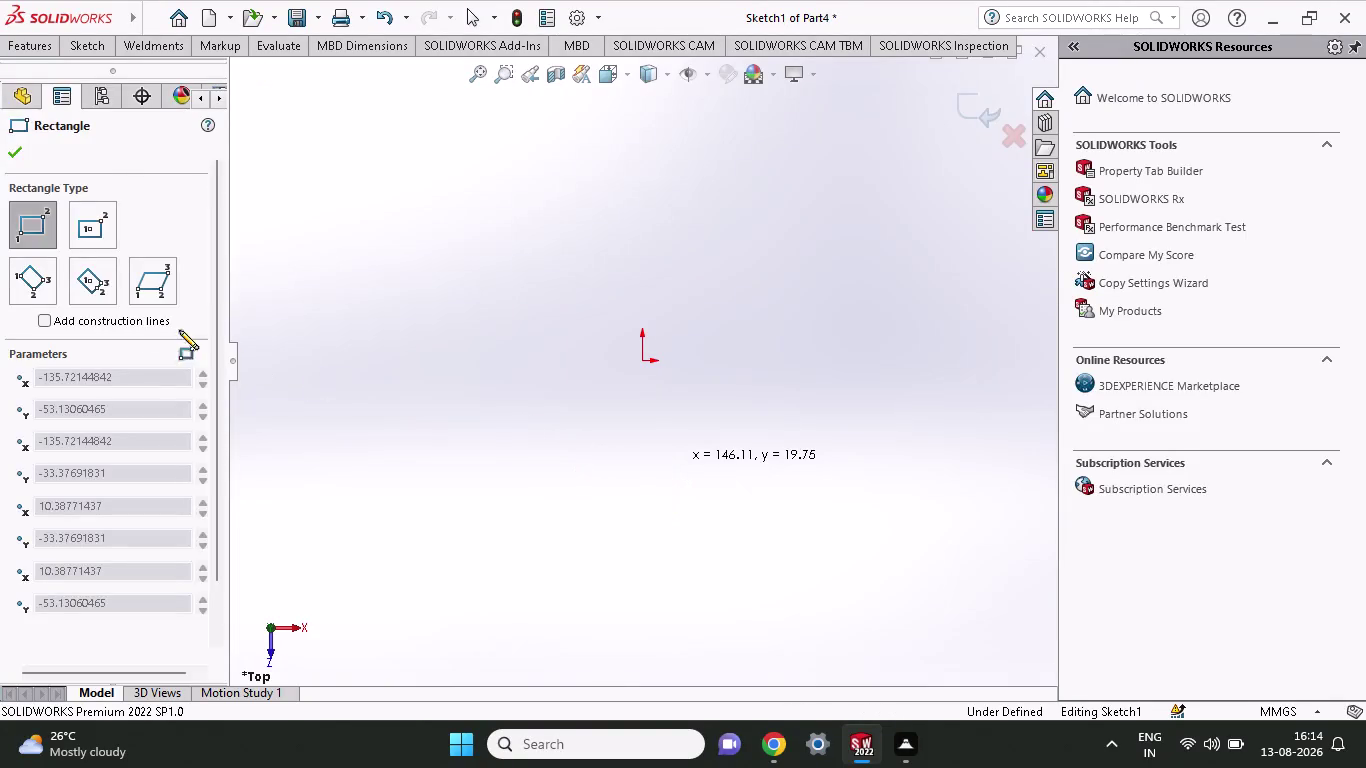
Draw a long, thin horizontal corner rectangle below the origin on the Top plane.
click(112, 46)
click(132, 99)
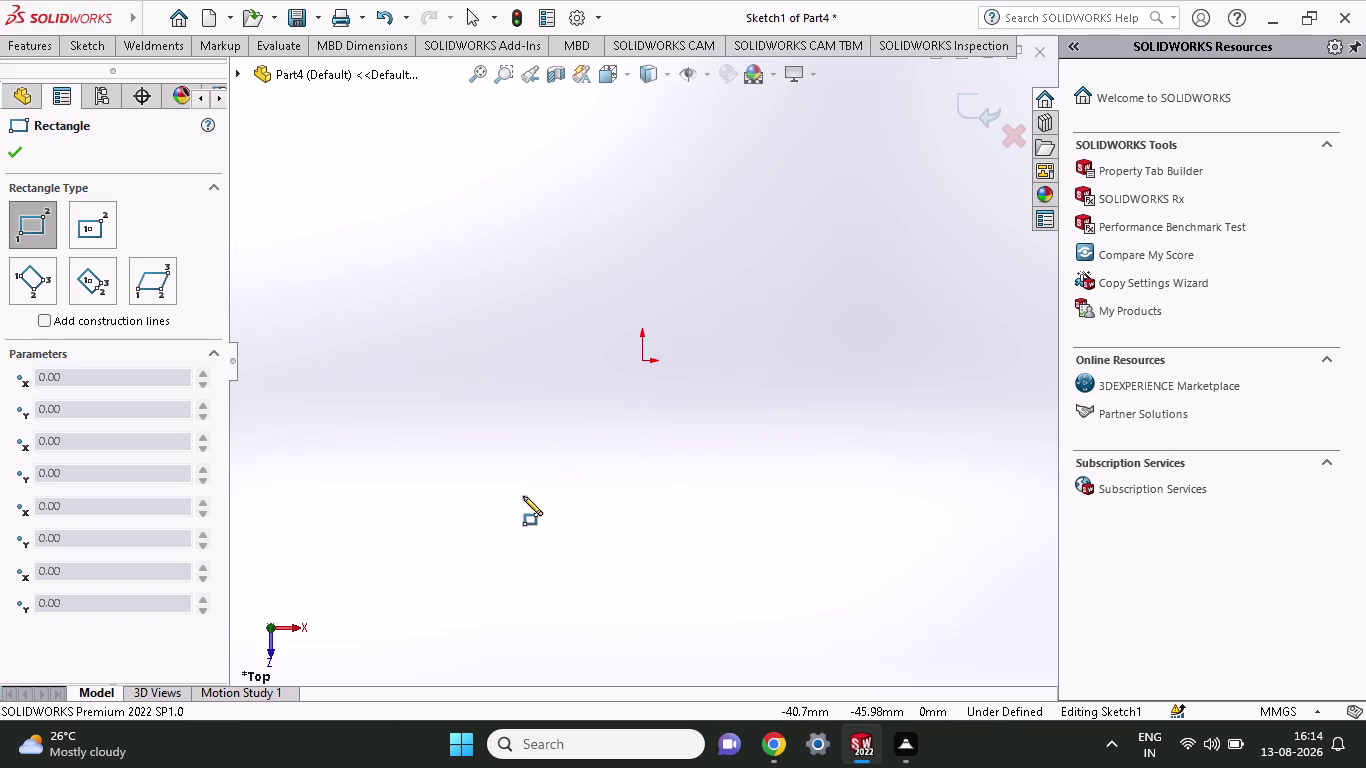
click(504, 473)
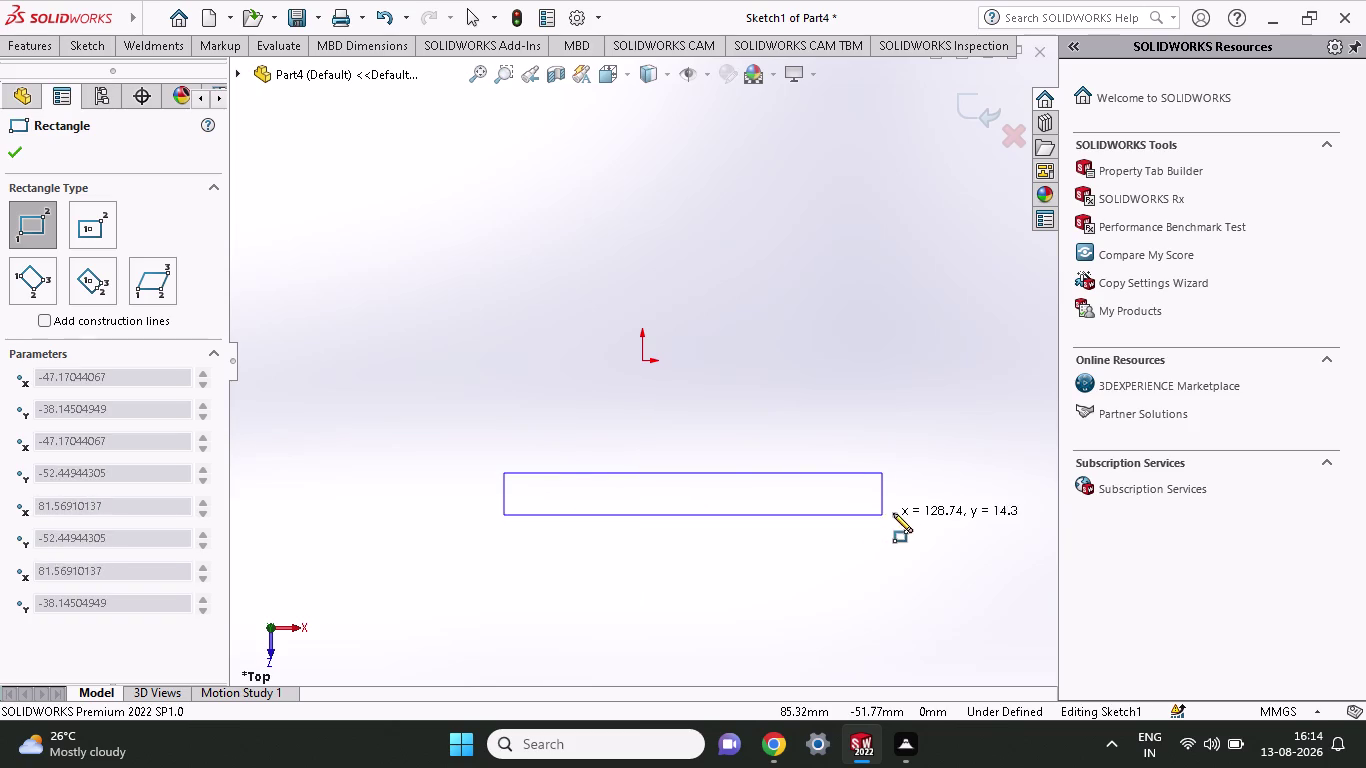
click(893, 513)
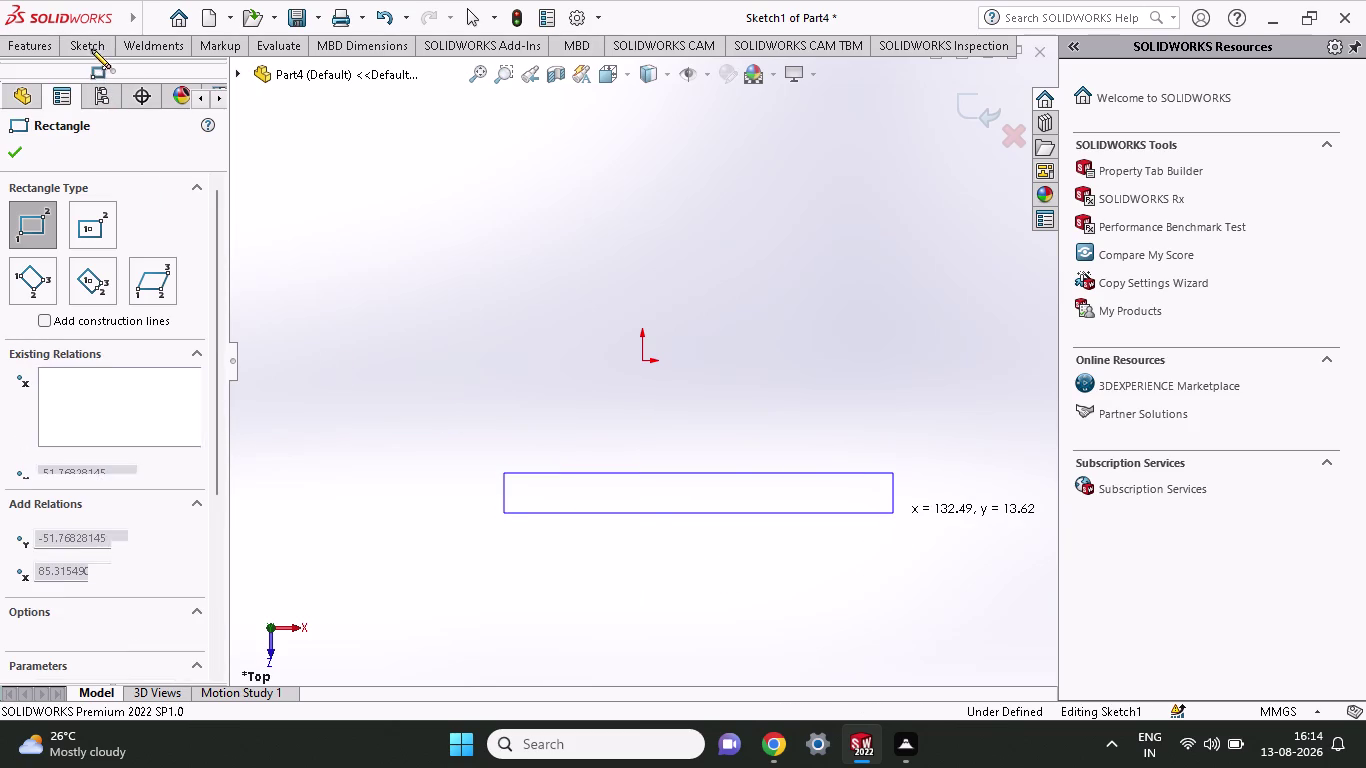
click(91, 49)
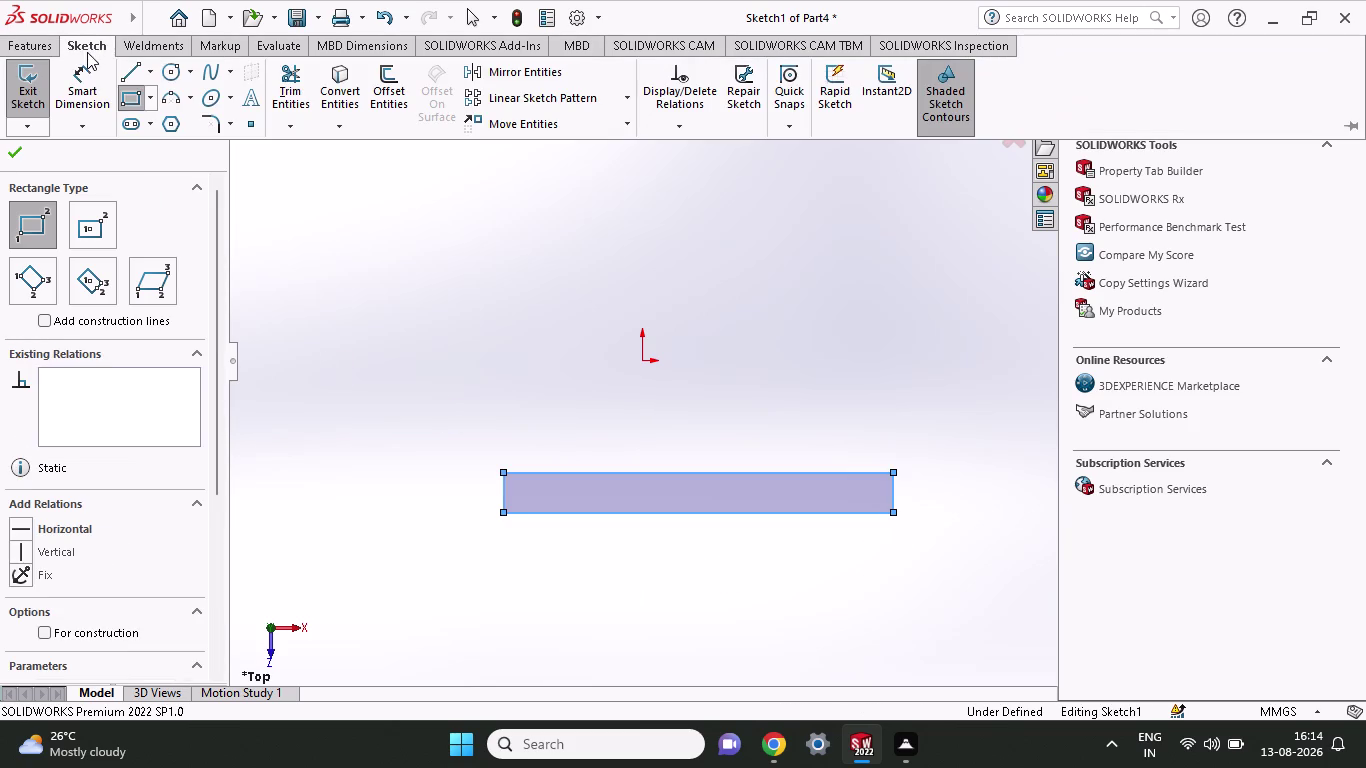
click(82, 96)
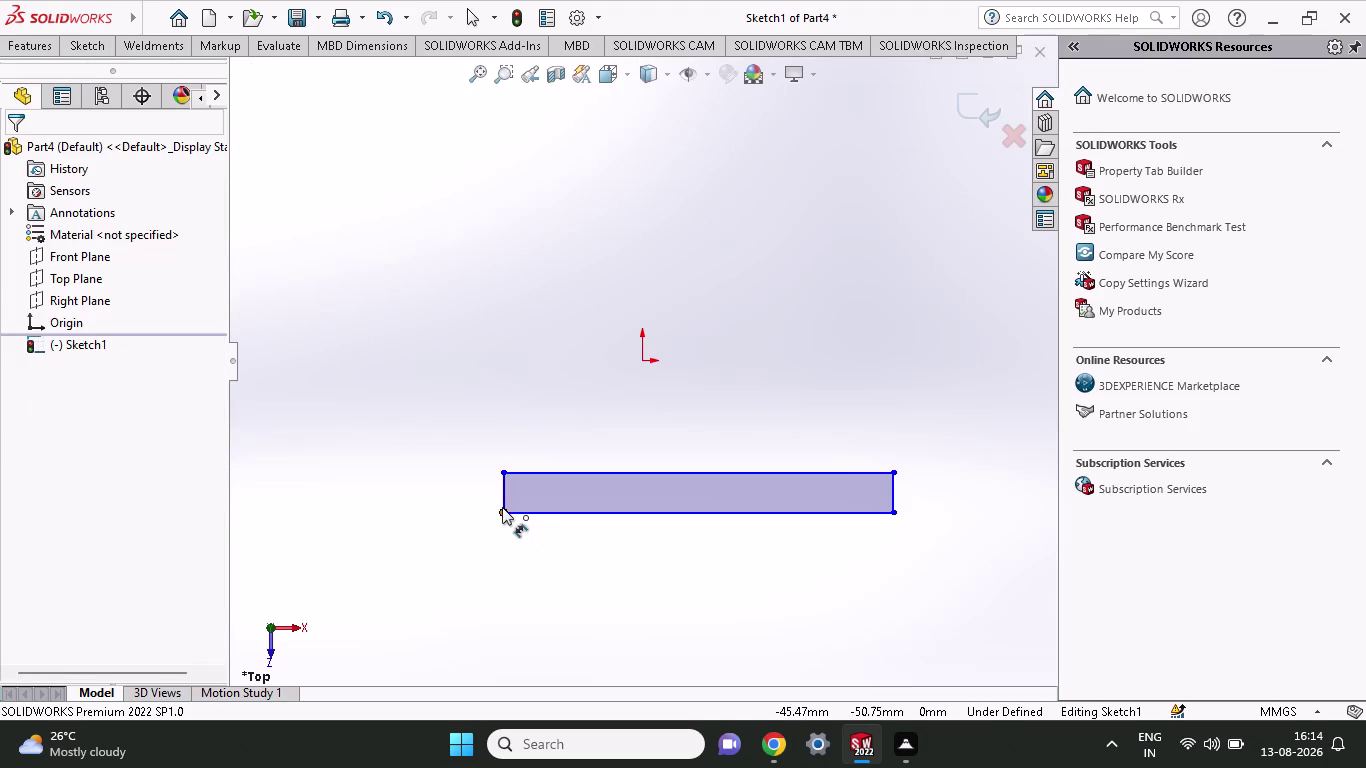
Dimension the lower bar's bottom edge to 178 mm, placed below the bar.
click(504, 513)
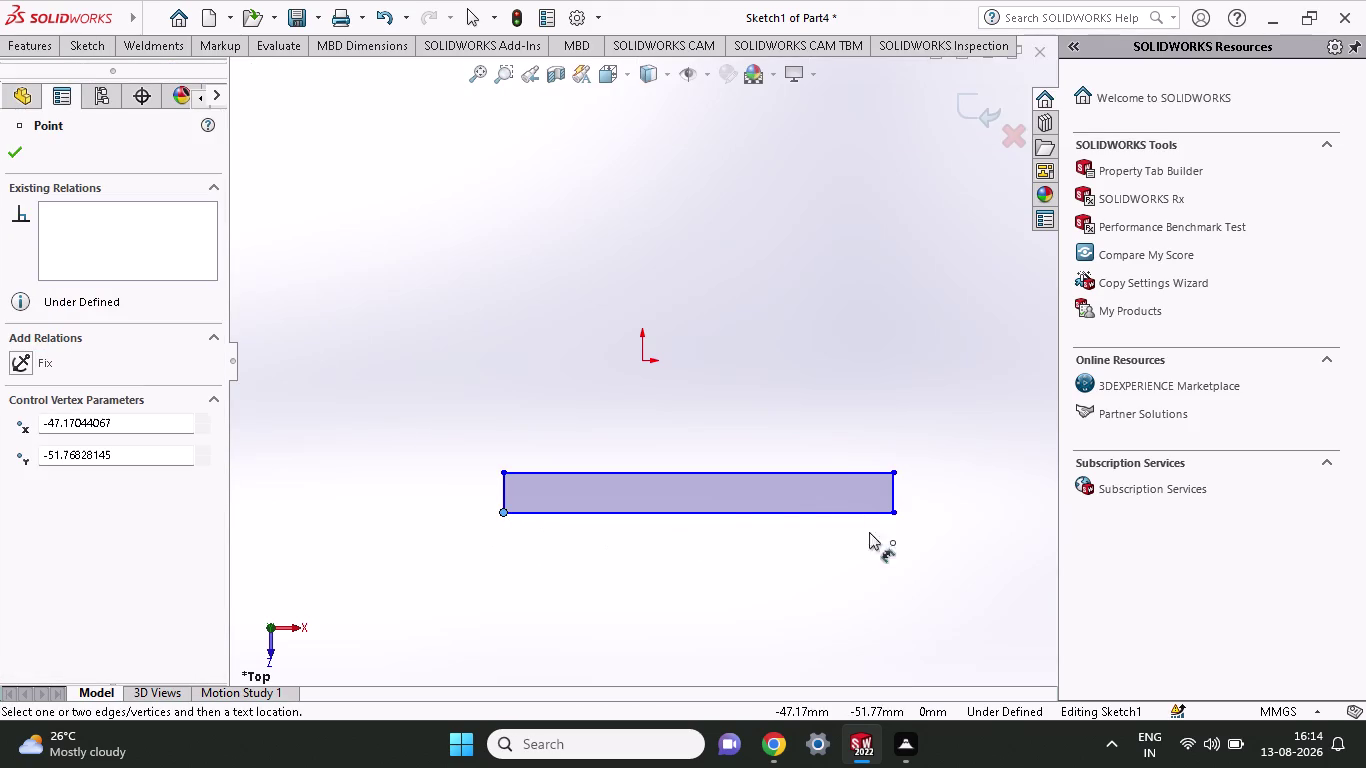
click(892, 515)
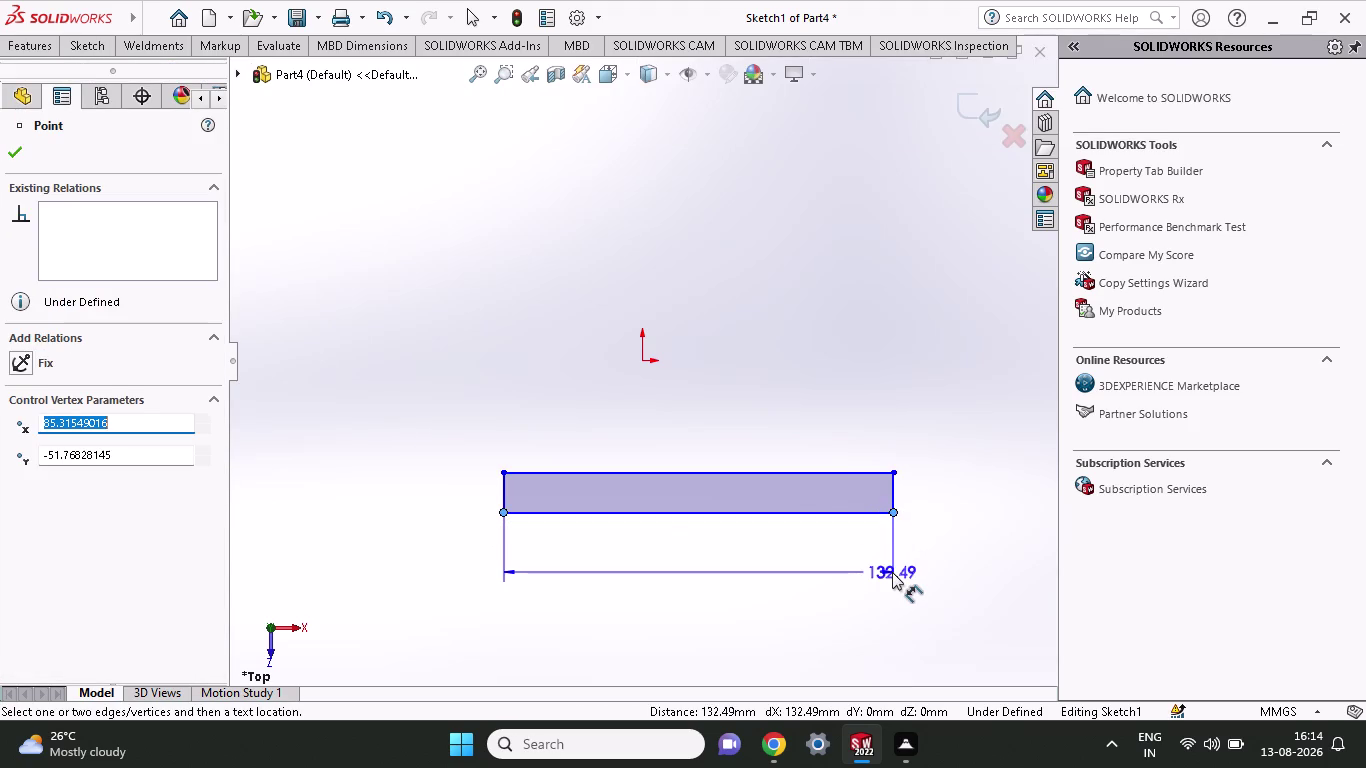
click(898, 623)
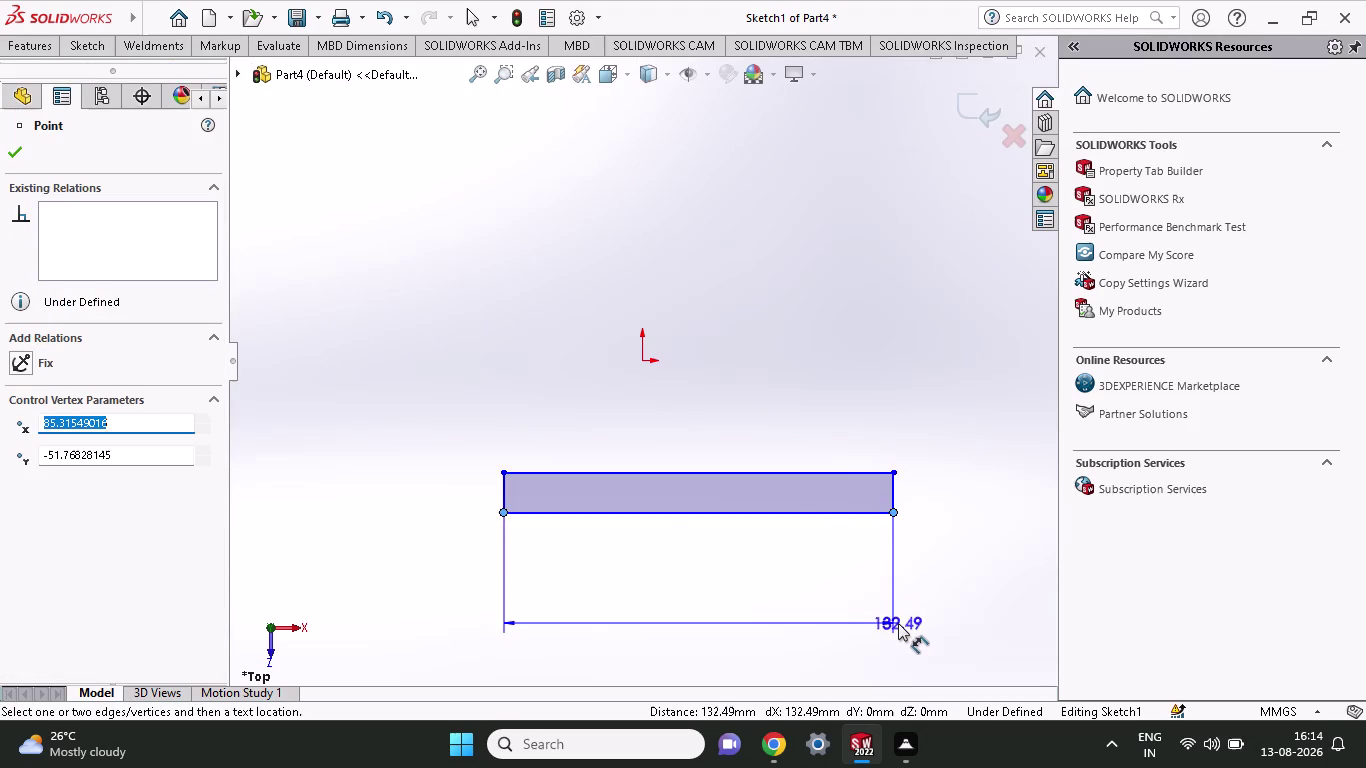
text(17)
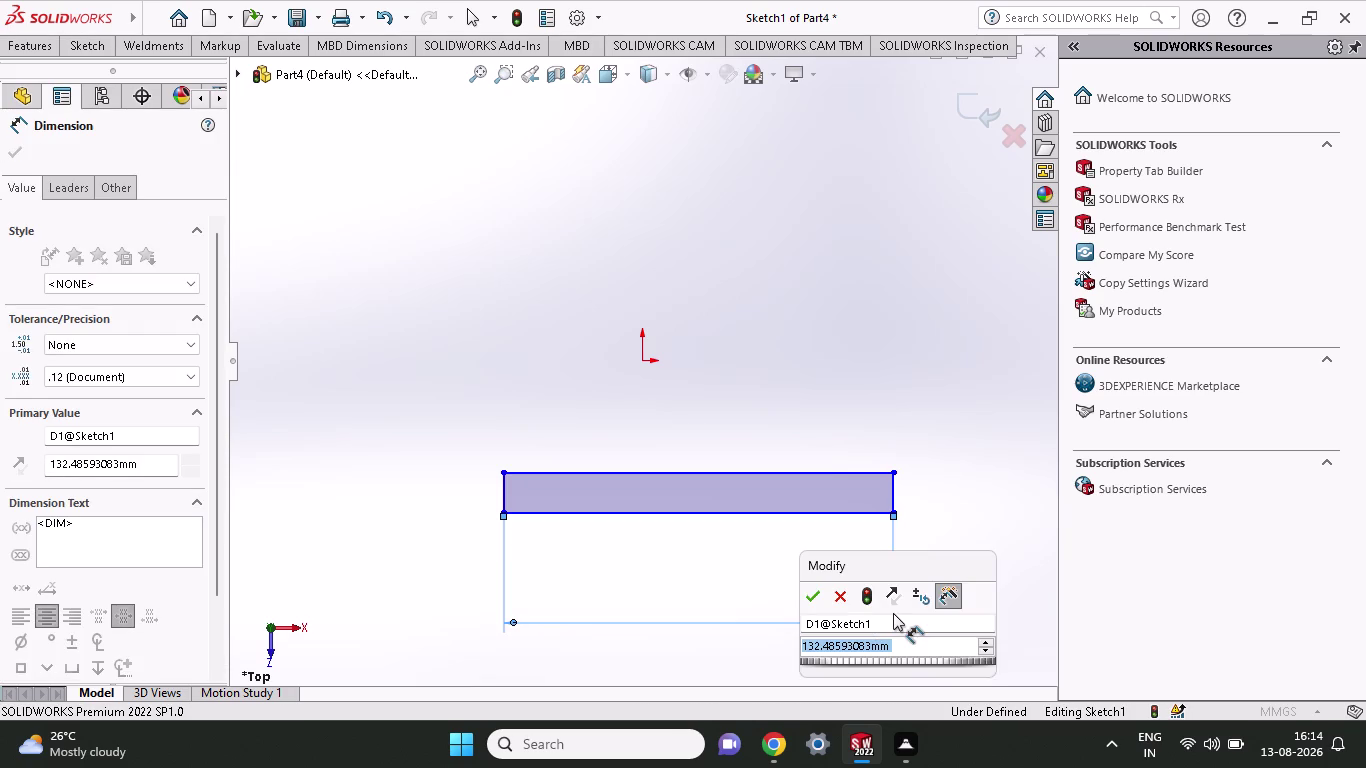
key(8)
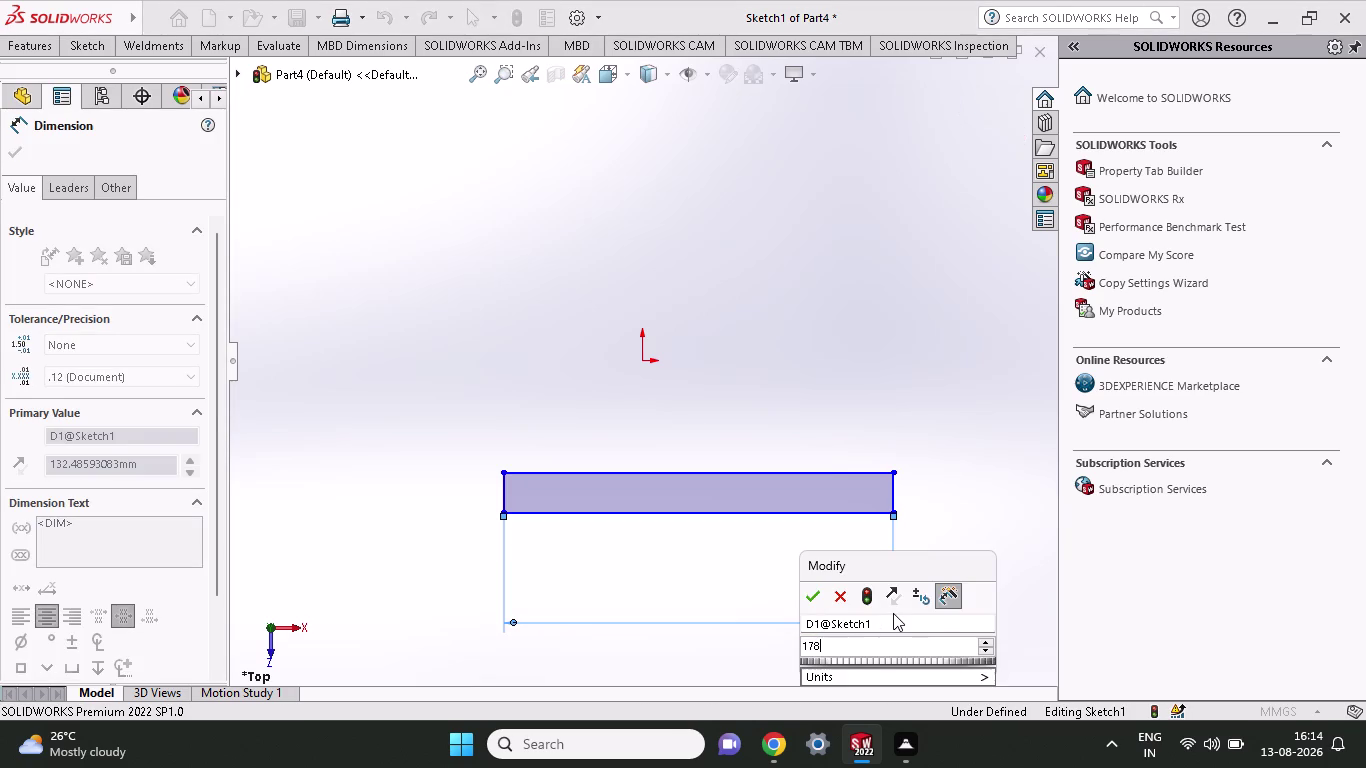
key(Return)
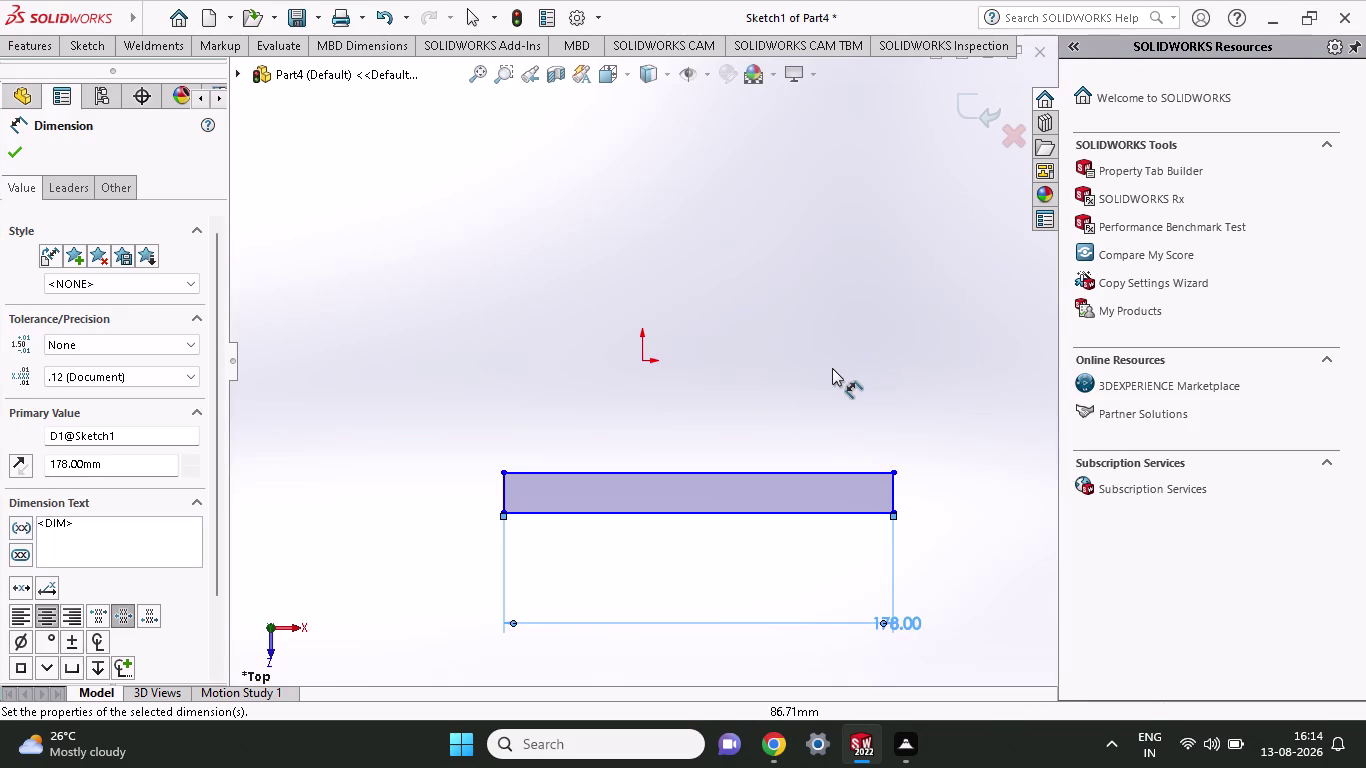
click(498, 512)
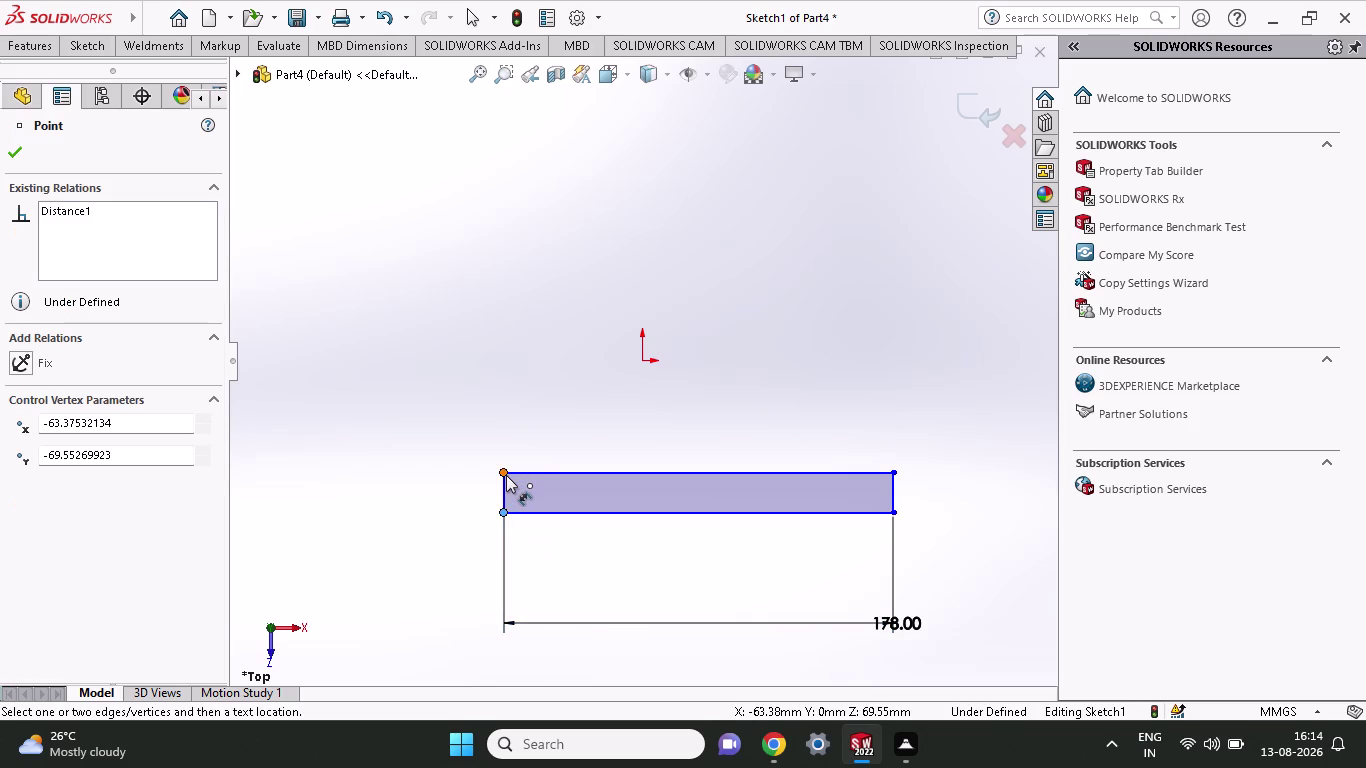
Dimension the lower bar's left edge to 16 mm thick.
click(506, 475)
click(258, 515)
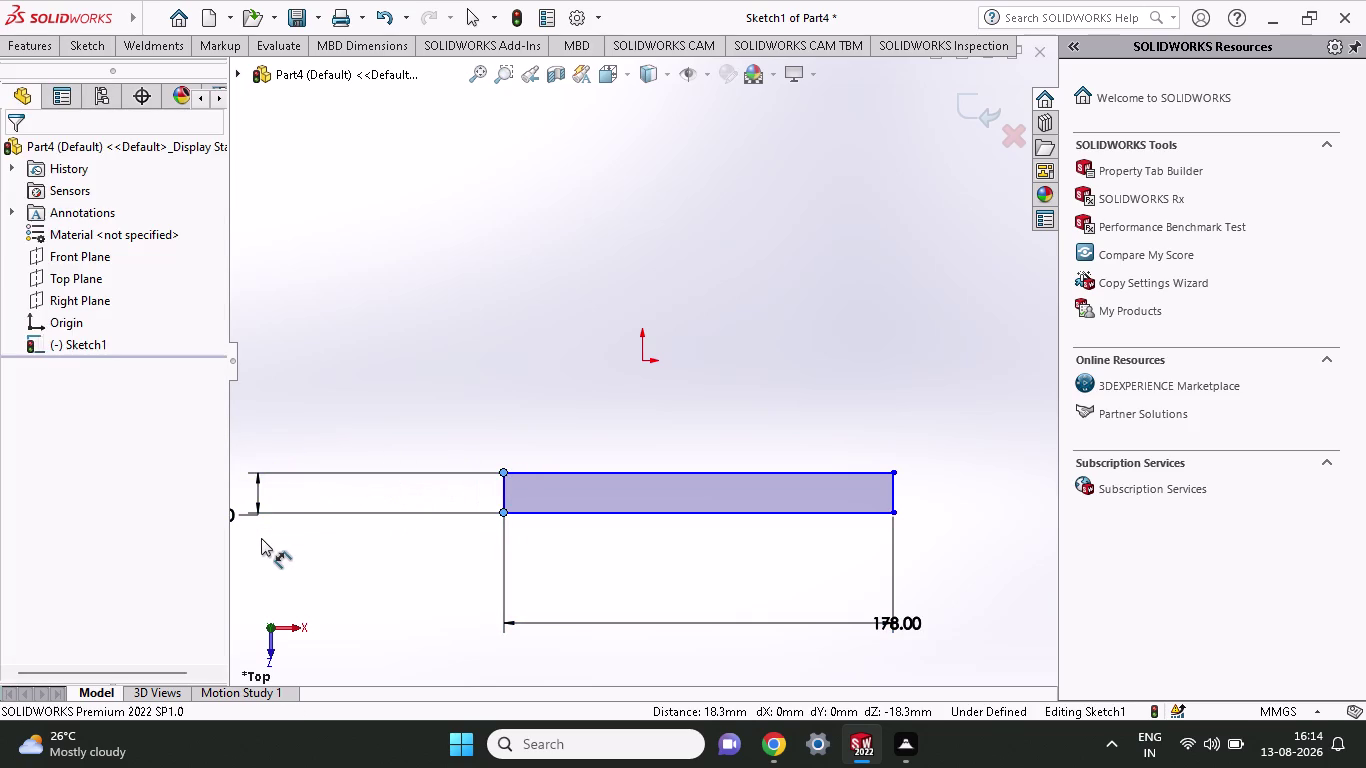
text(16)
key(Return)
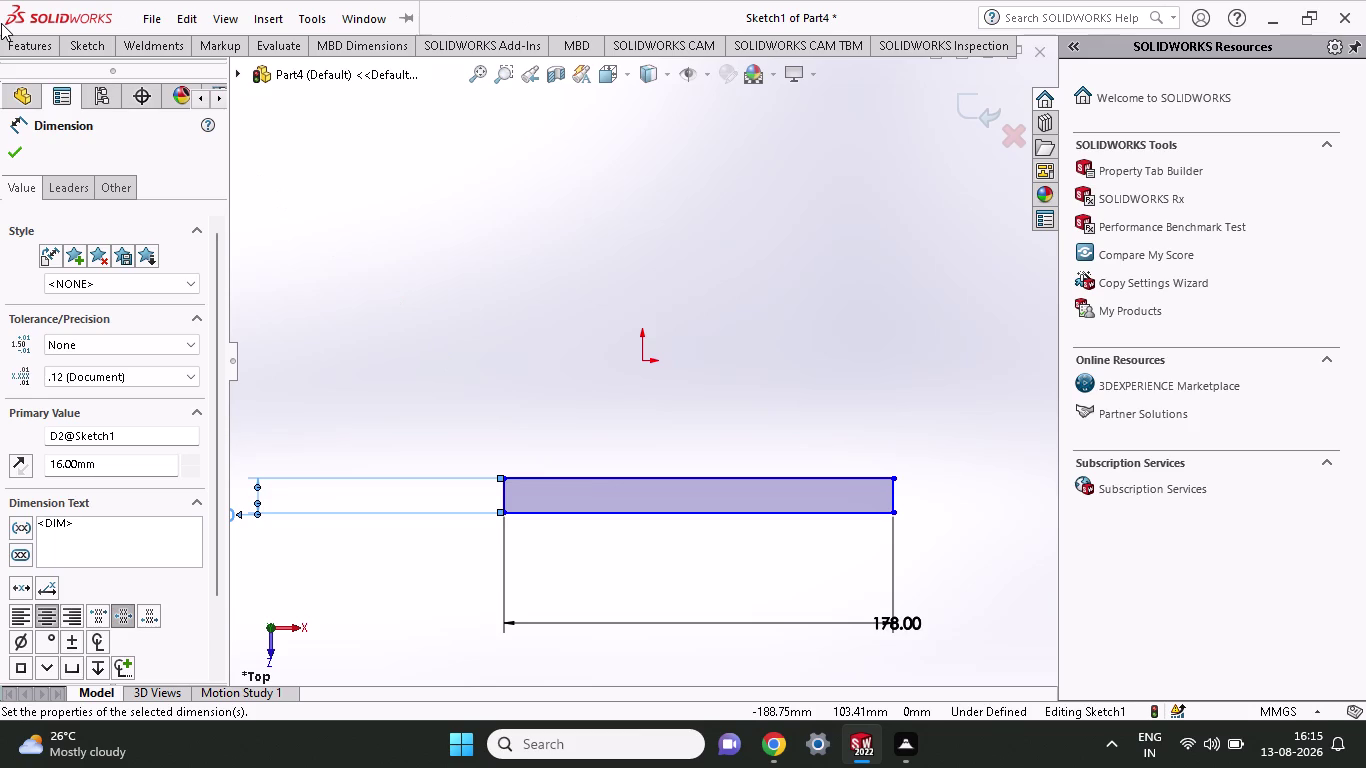
click(82, 38)
click(128, 107)
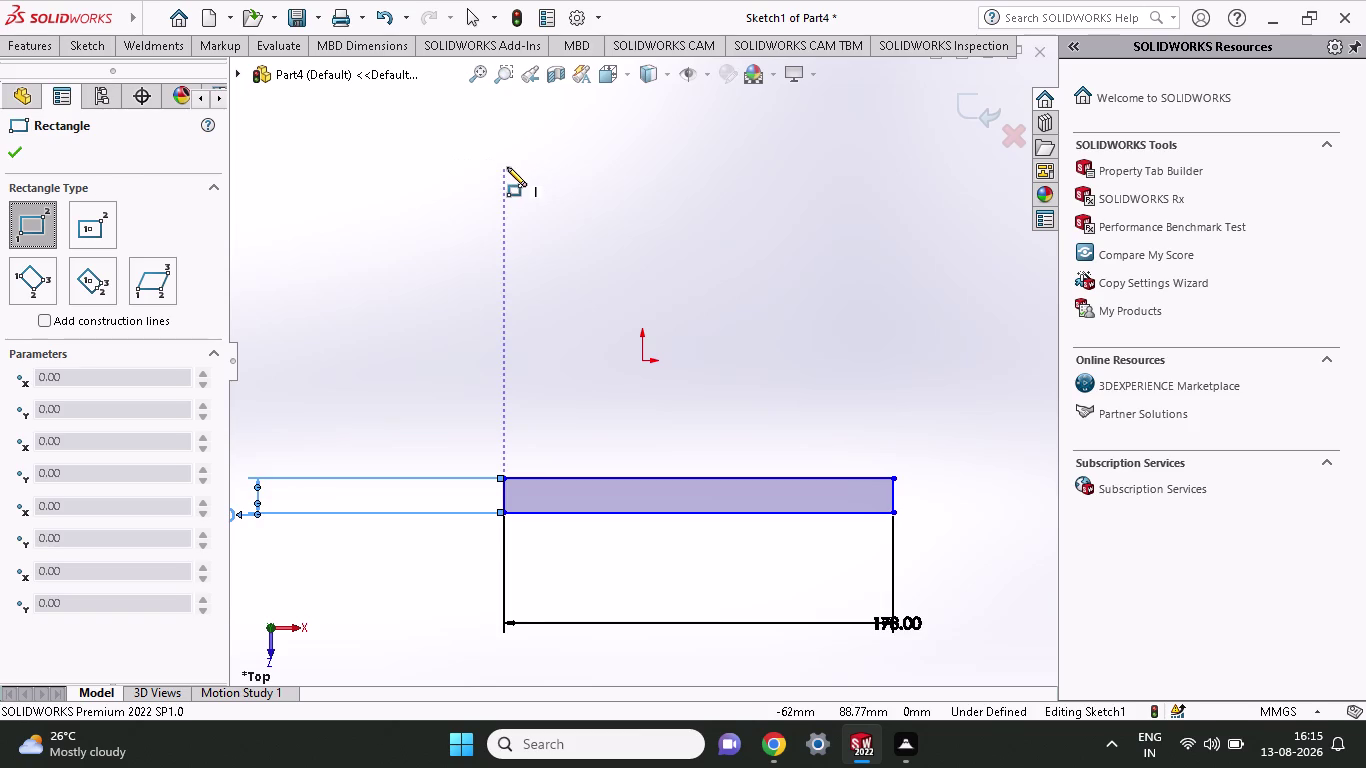
Draw a shorter thin rectangle above the origin for the upper bar.
click(536, 162)
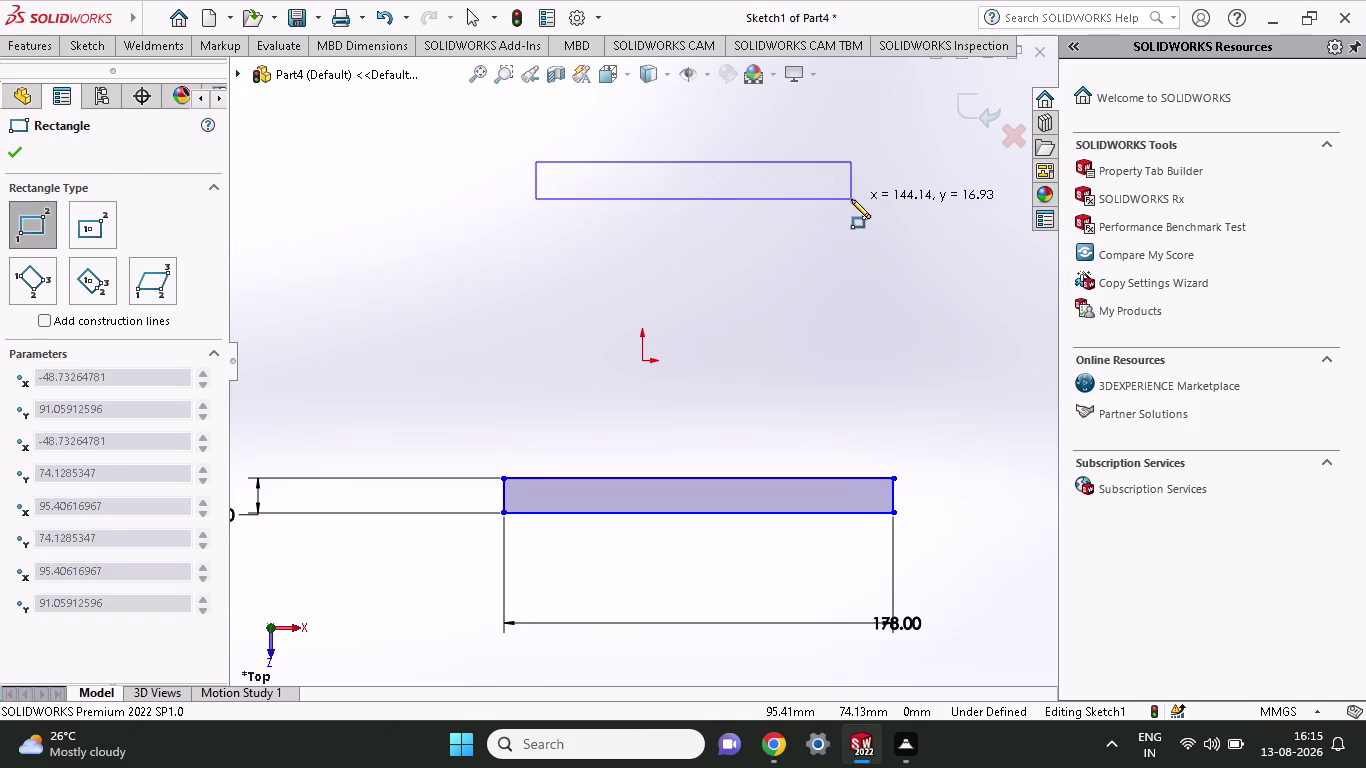
click(853, 199)
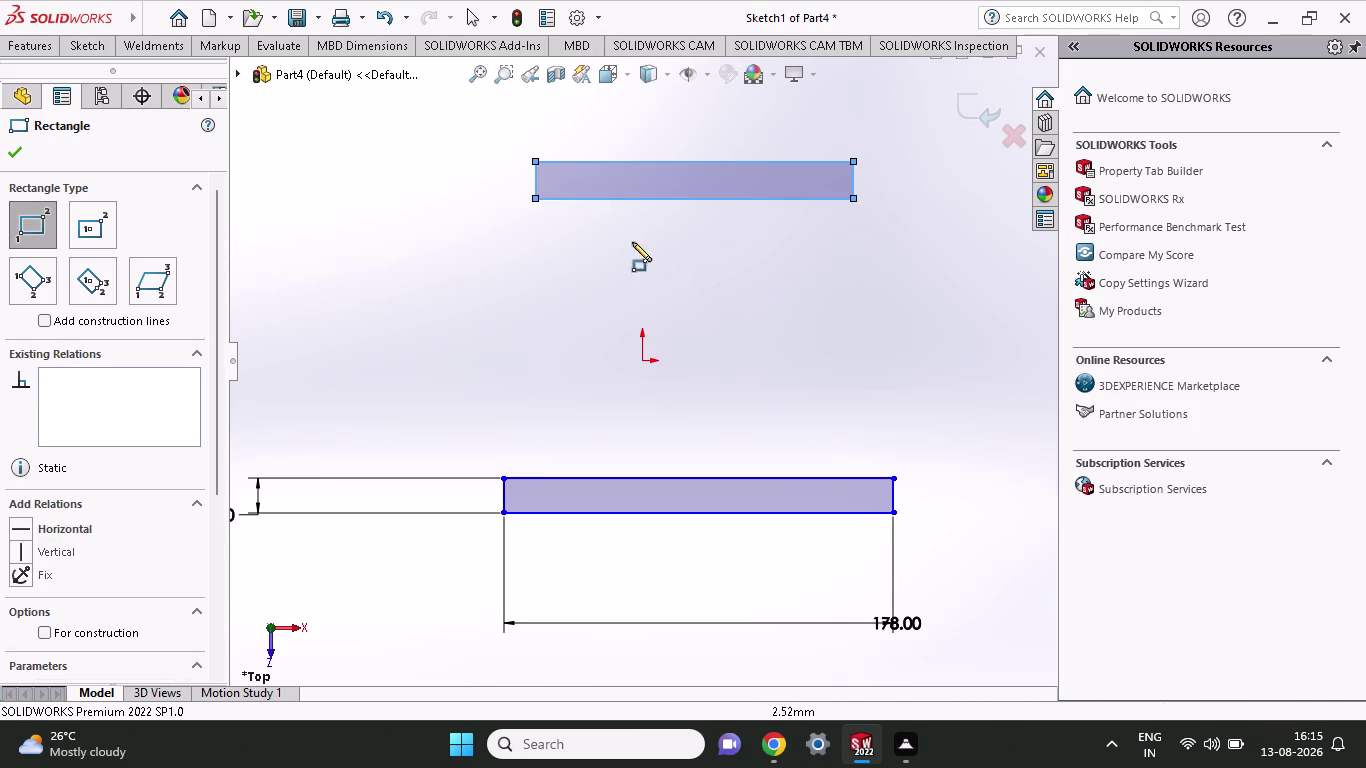
click(83, 47)
click(83, 106)
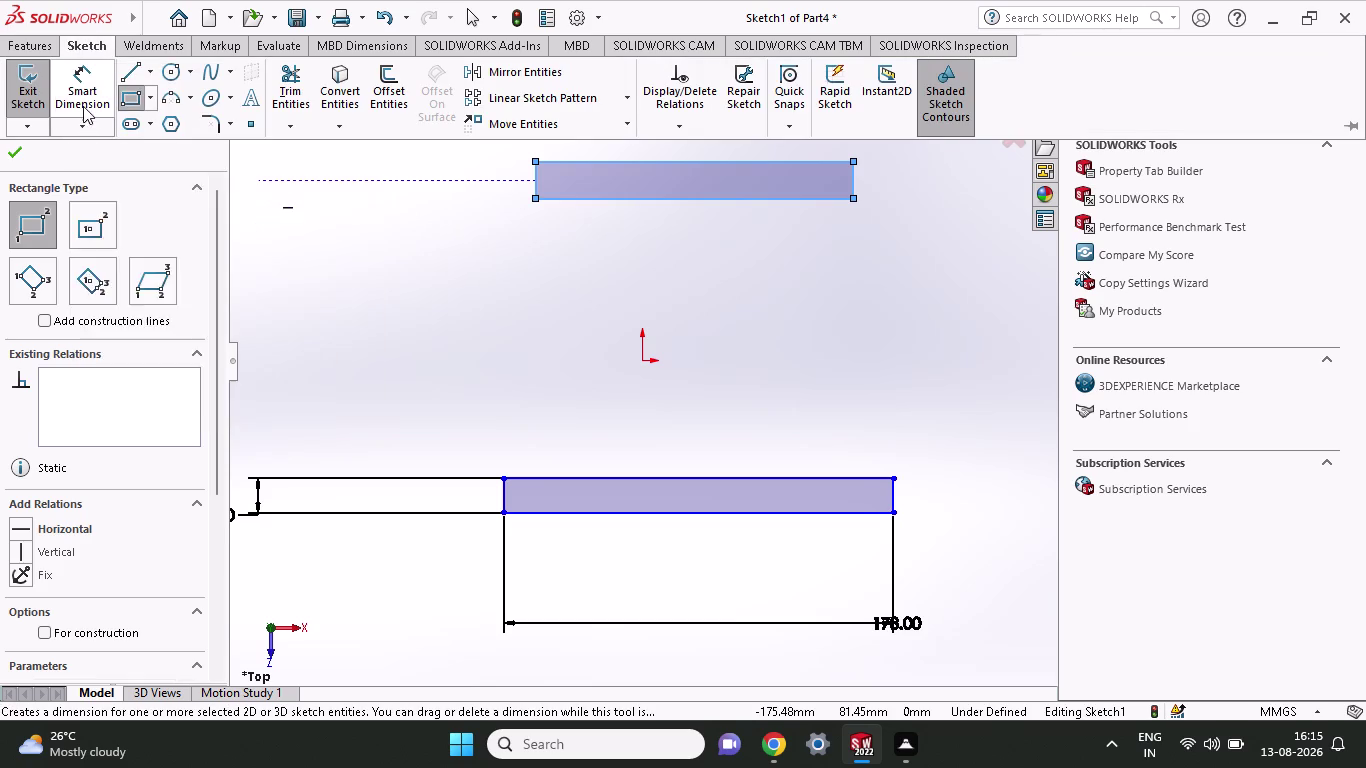
scroll(up, 3)
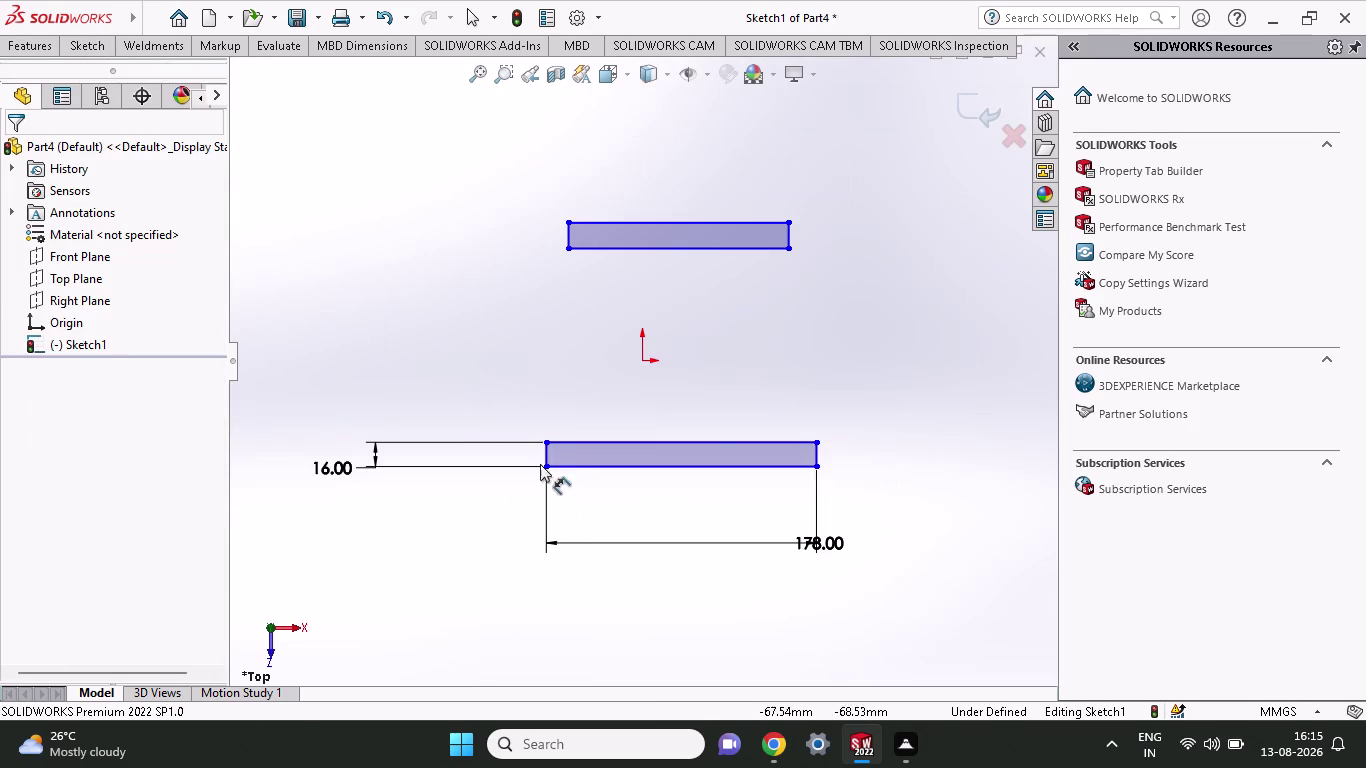
Dimension the vertical spacing between the bars as 152 mm, placed at left.
click(544, 466)
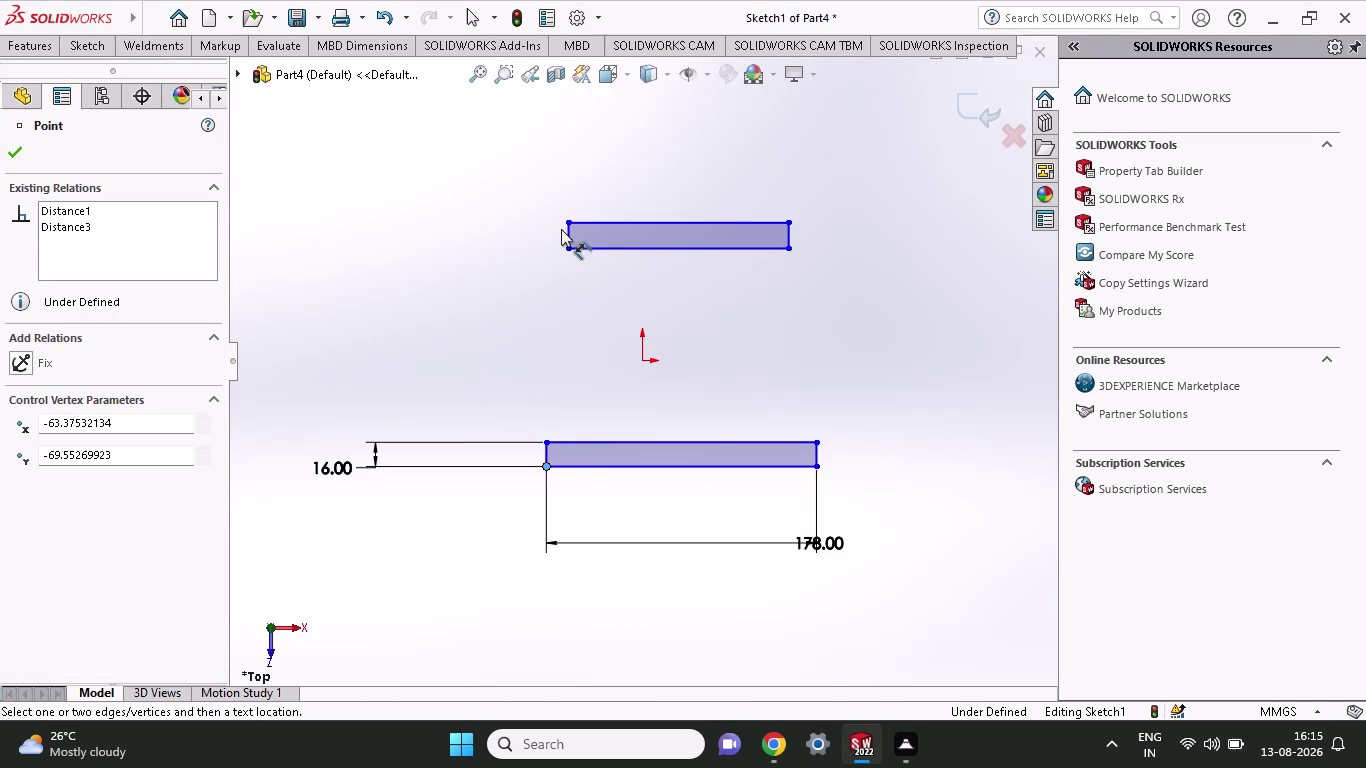
click(564, 228)
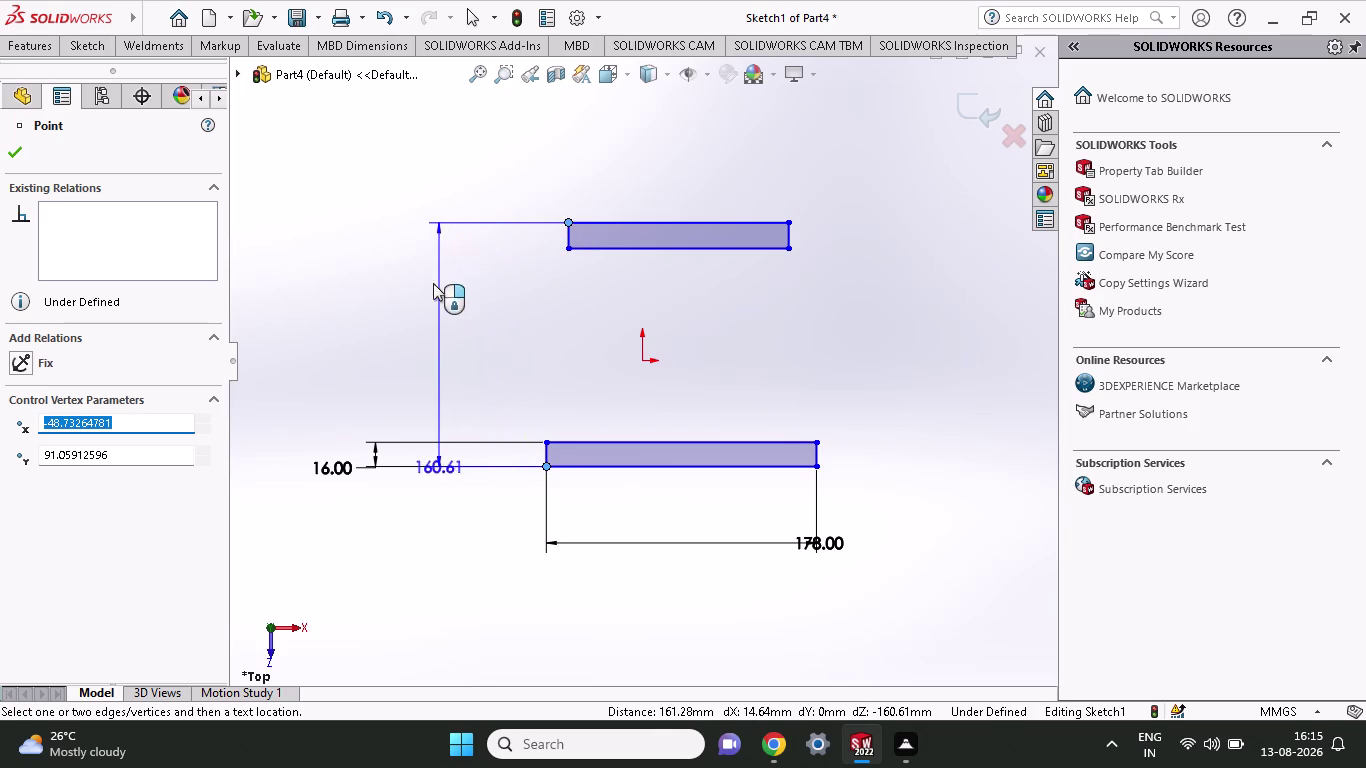
click(285, 380)
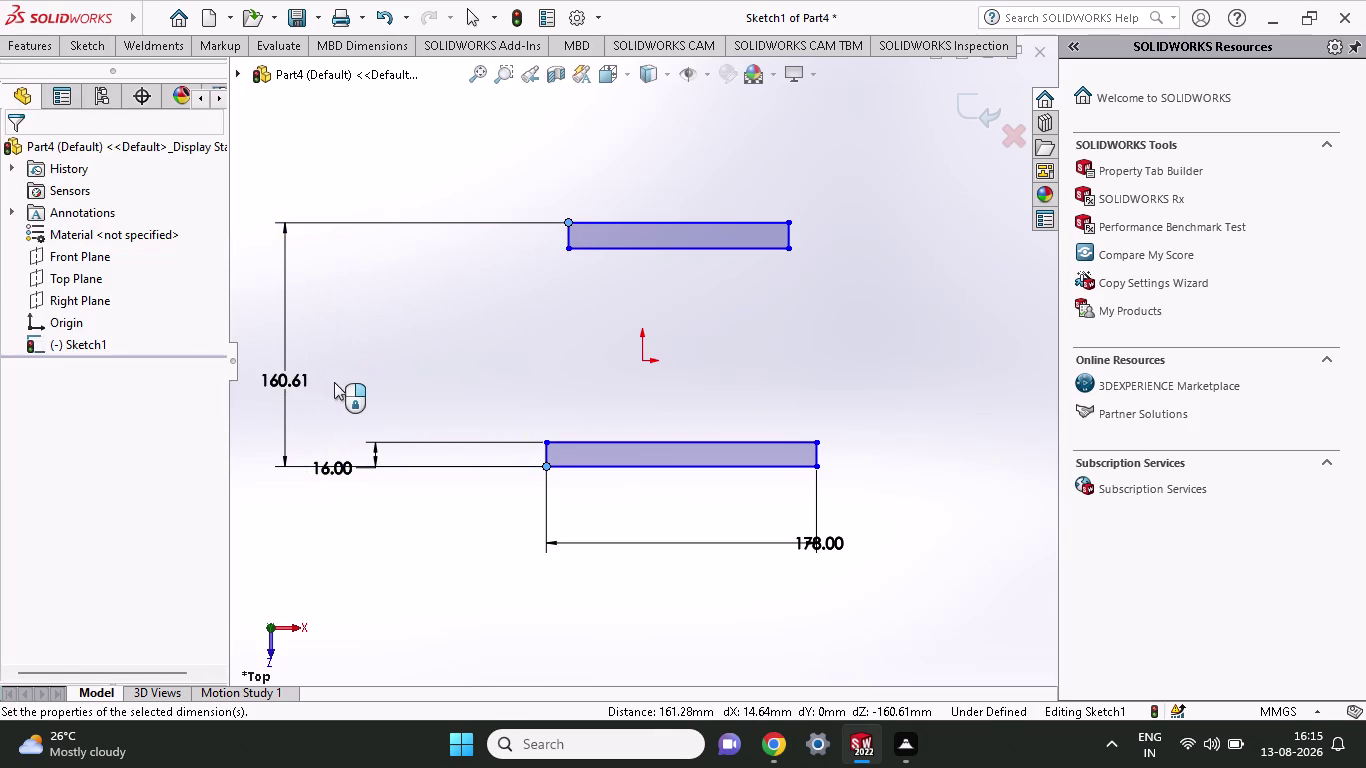
text(152)
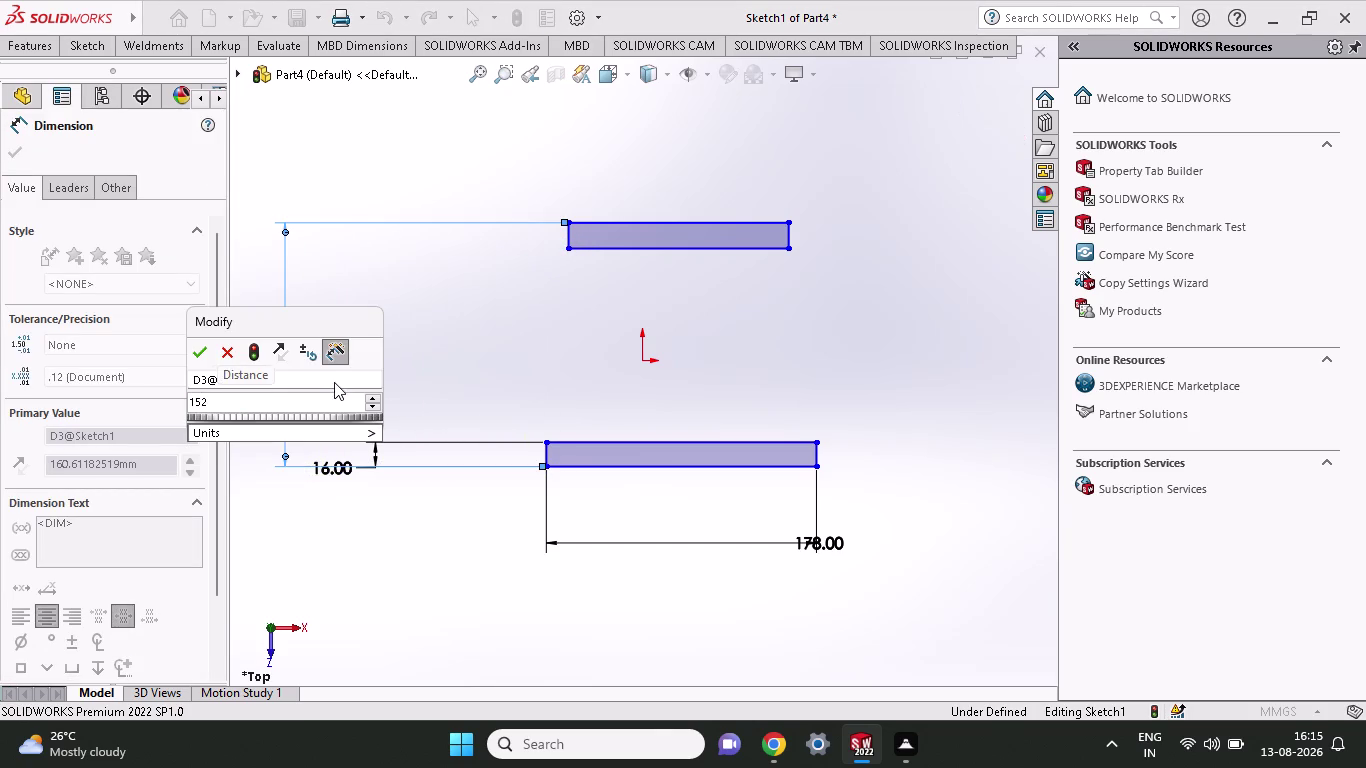
key(Return)
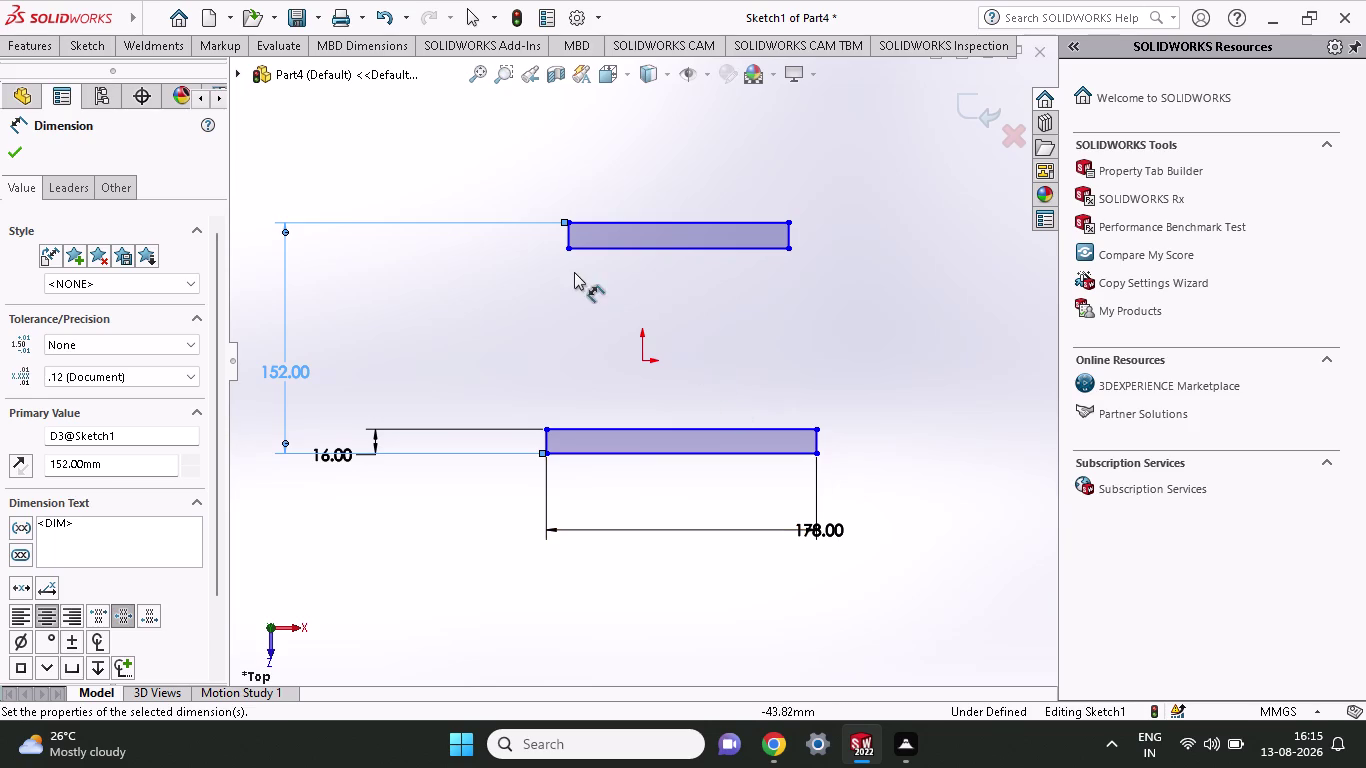
Begin a thickness dimension on the upper bar, then cancel and undo it.
click(568, 233)
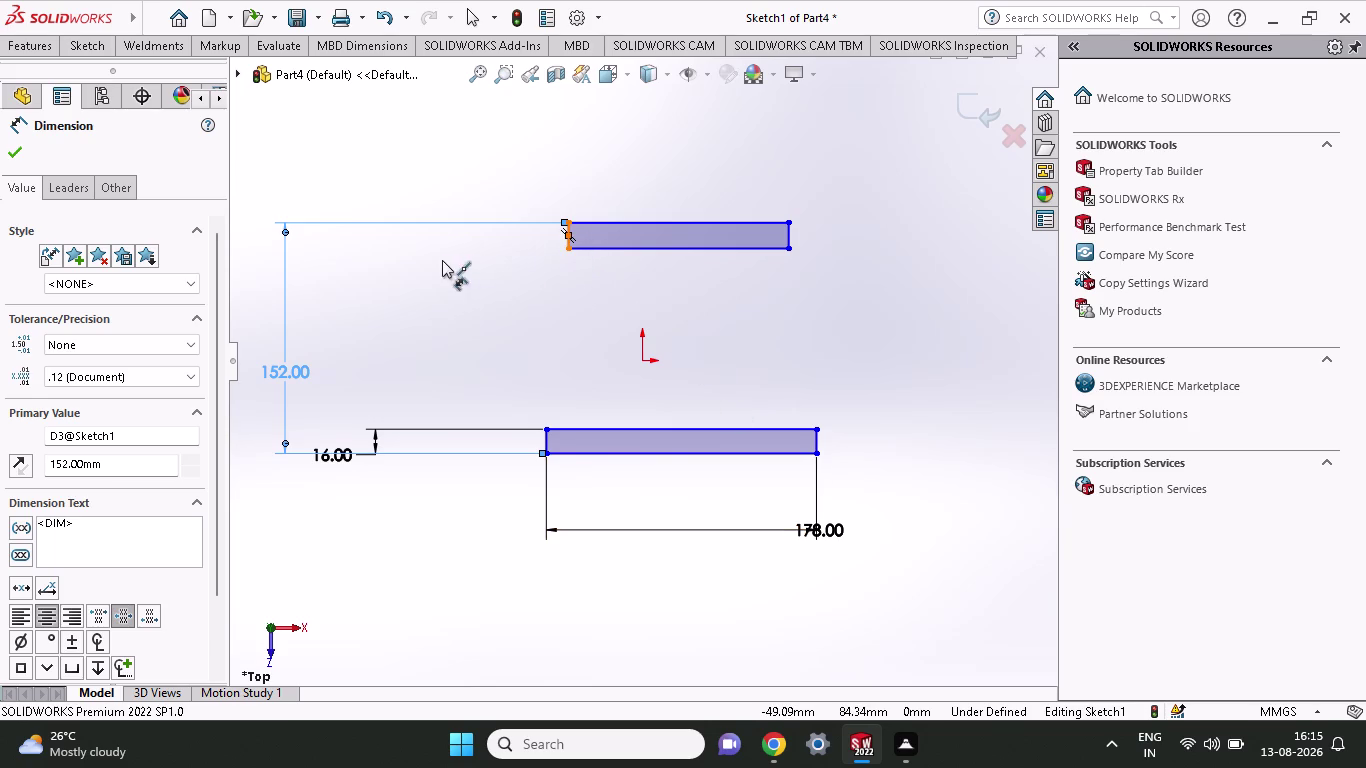
click(568, 243)
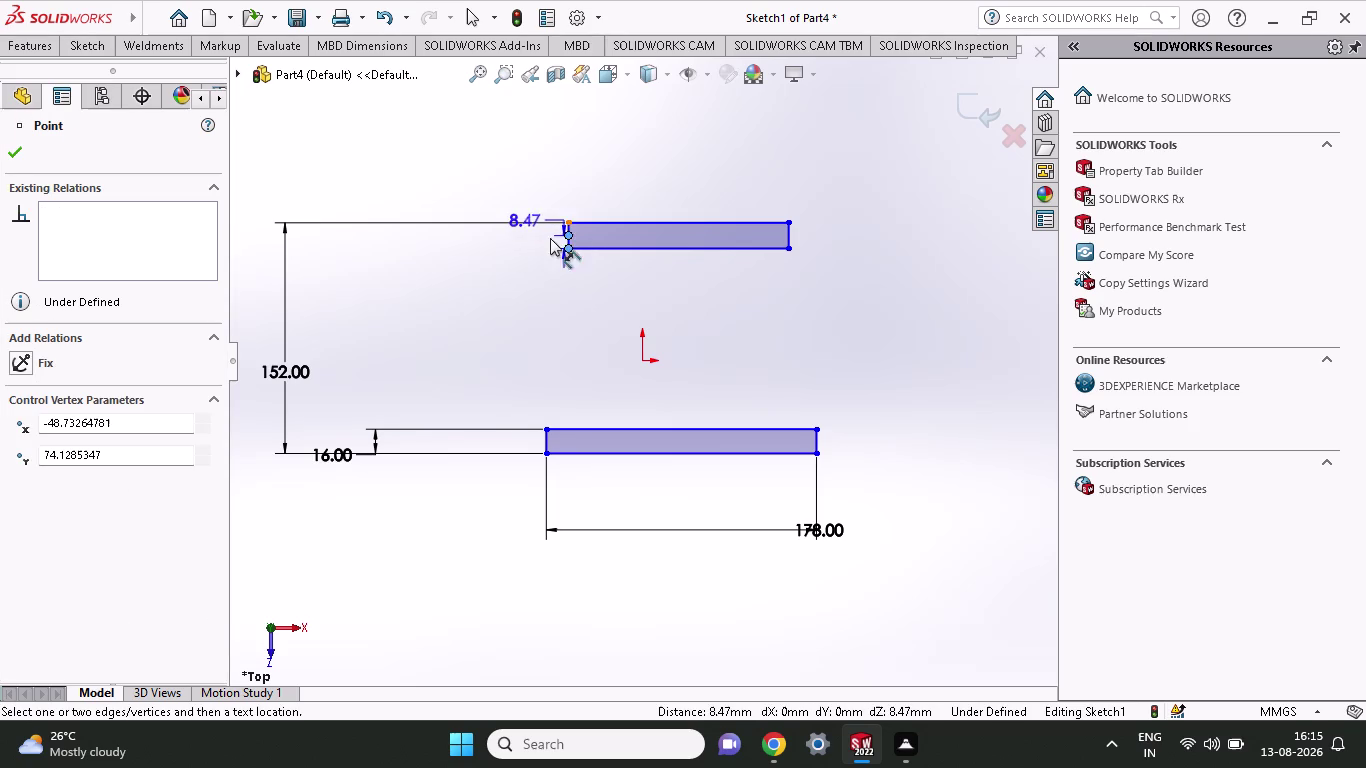
key(grave)
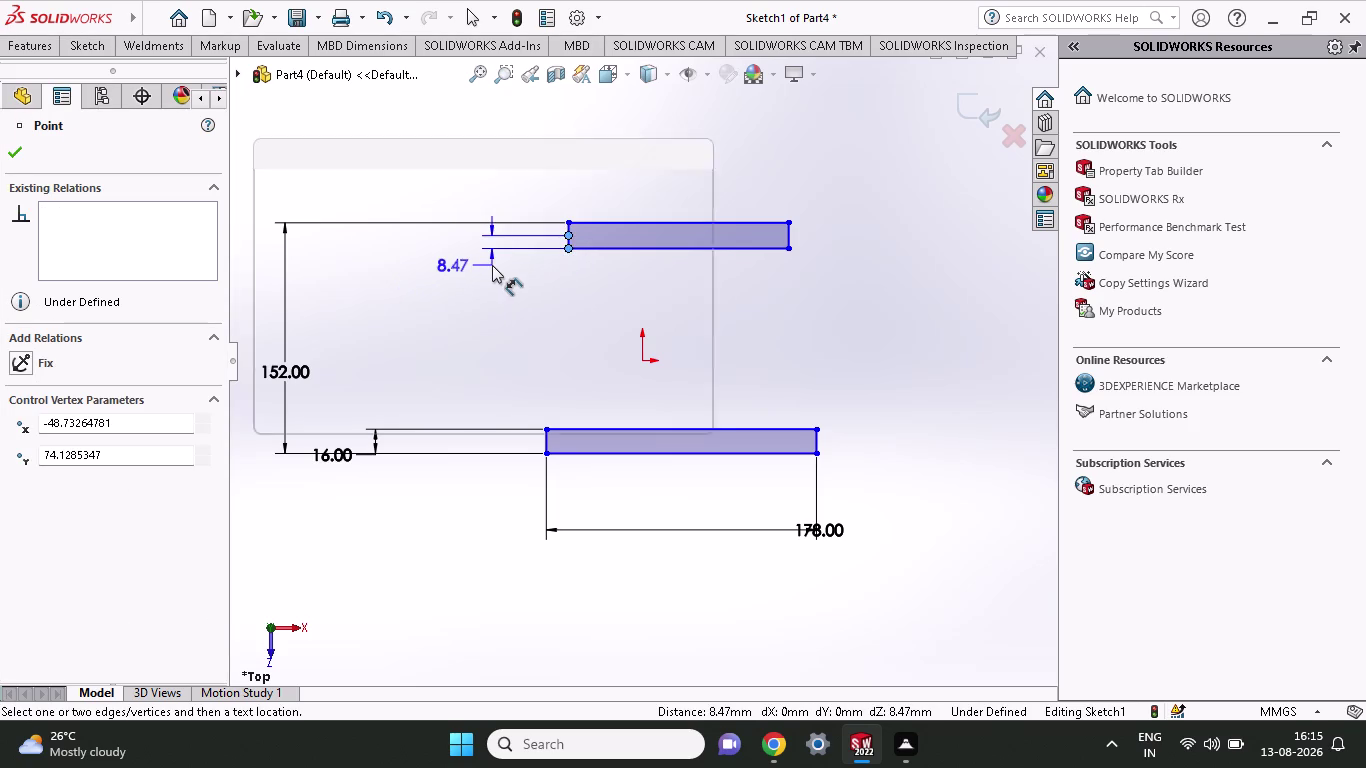
key(Escape)
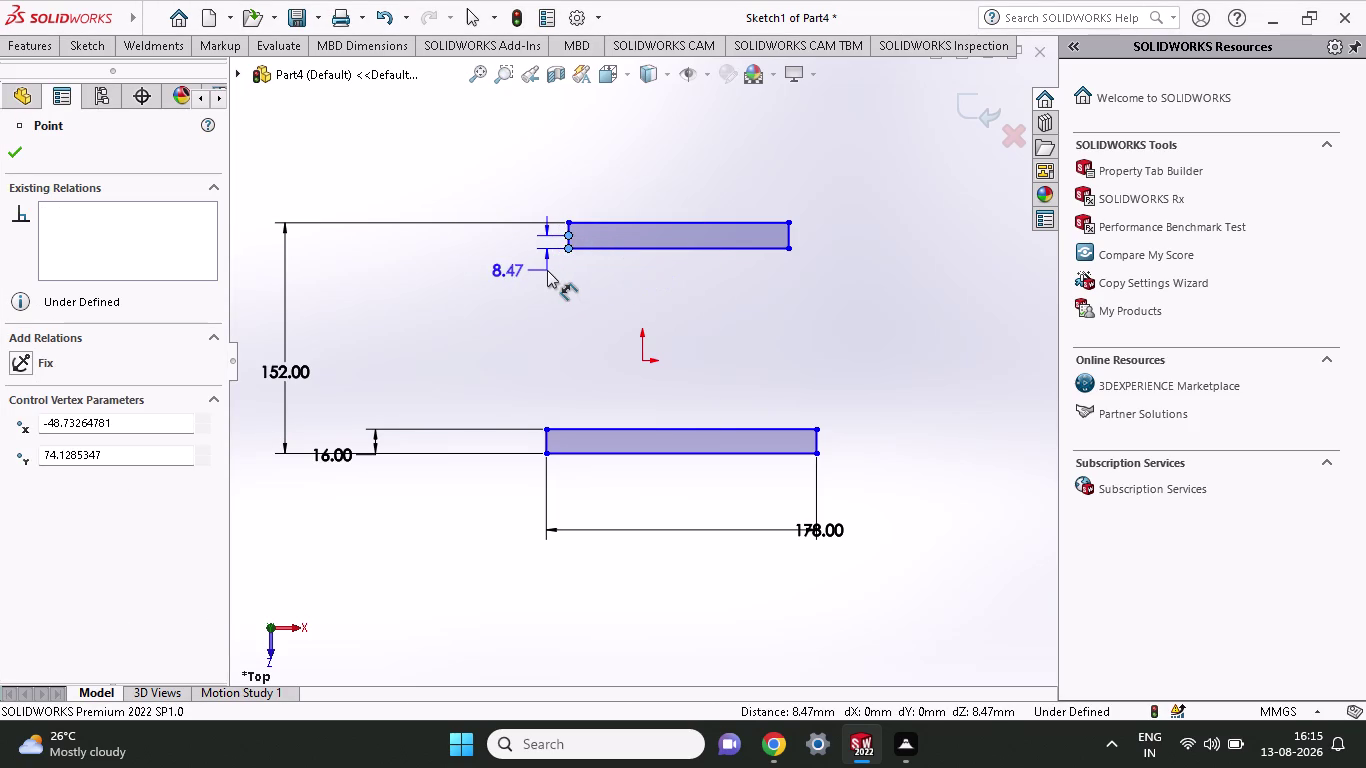
key(ctrl+z)
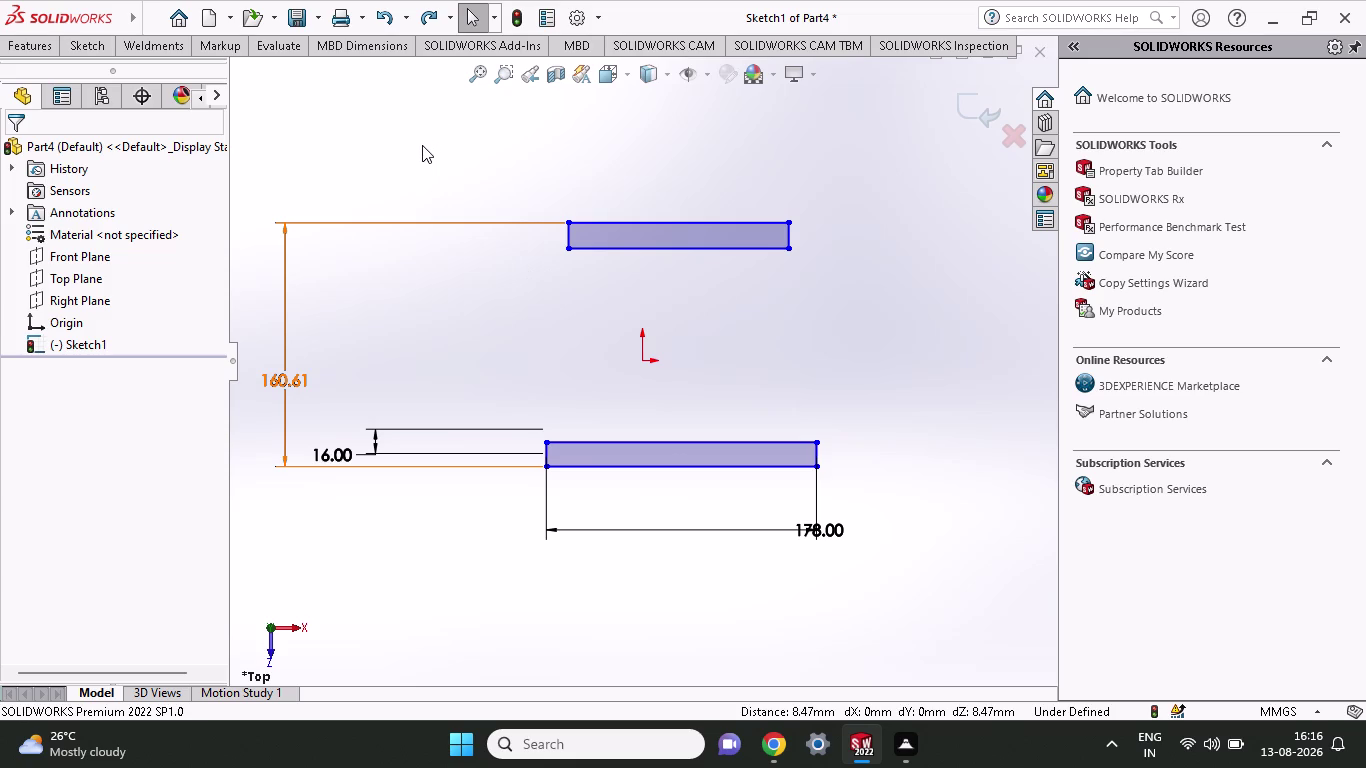
Edit the bar spacing dimension back to 152 mm.
double_click(284, 386)
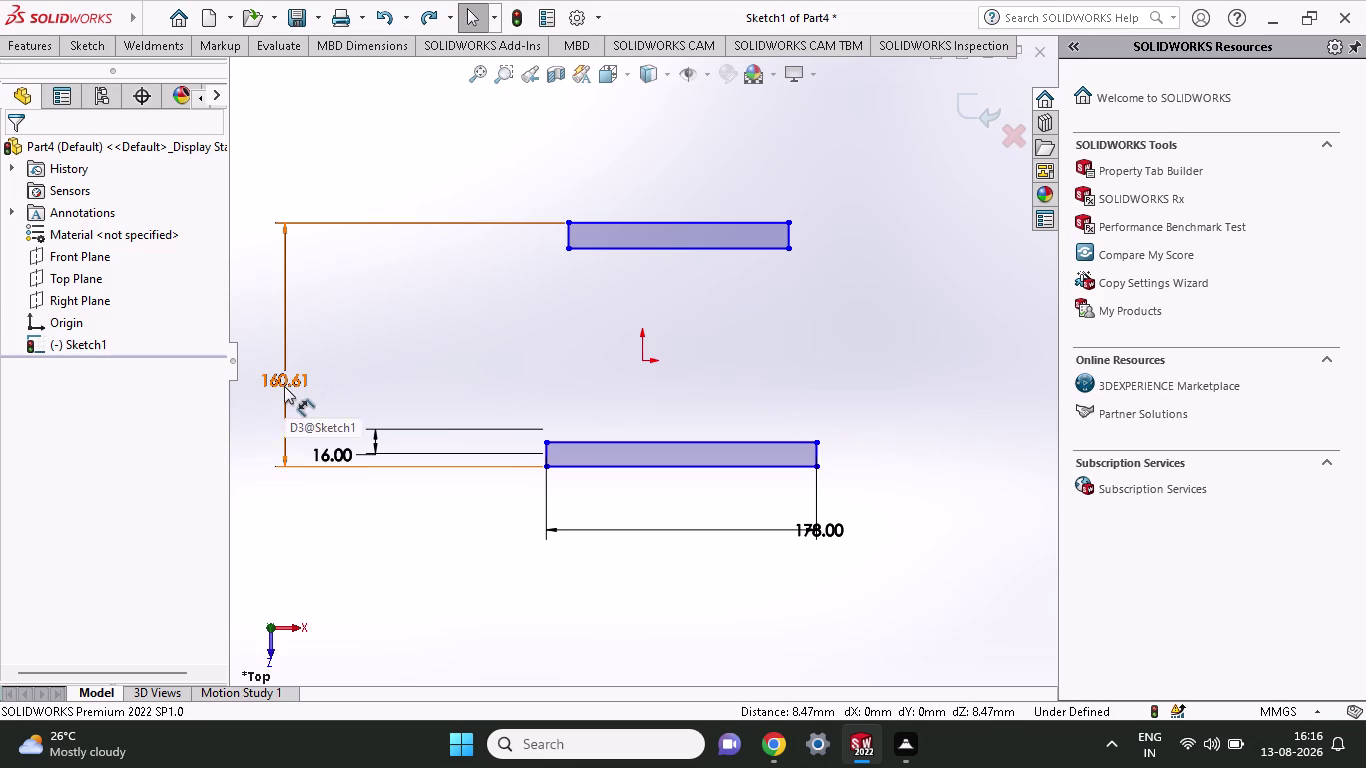
text(1)
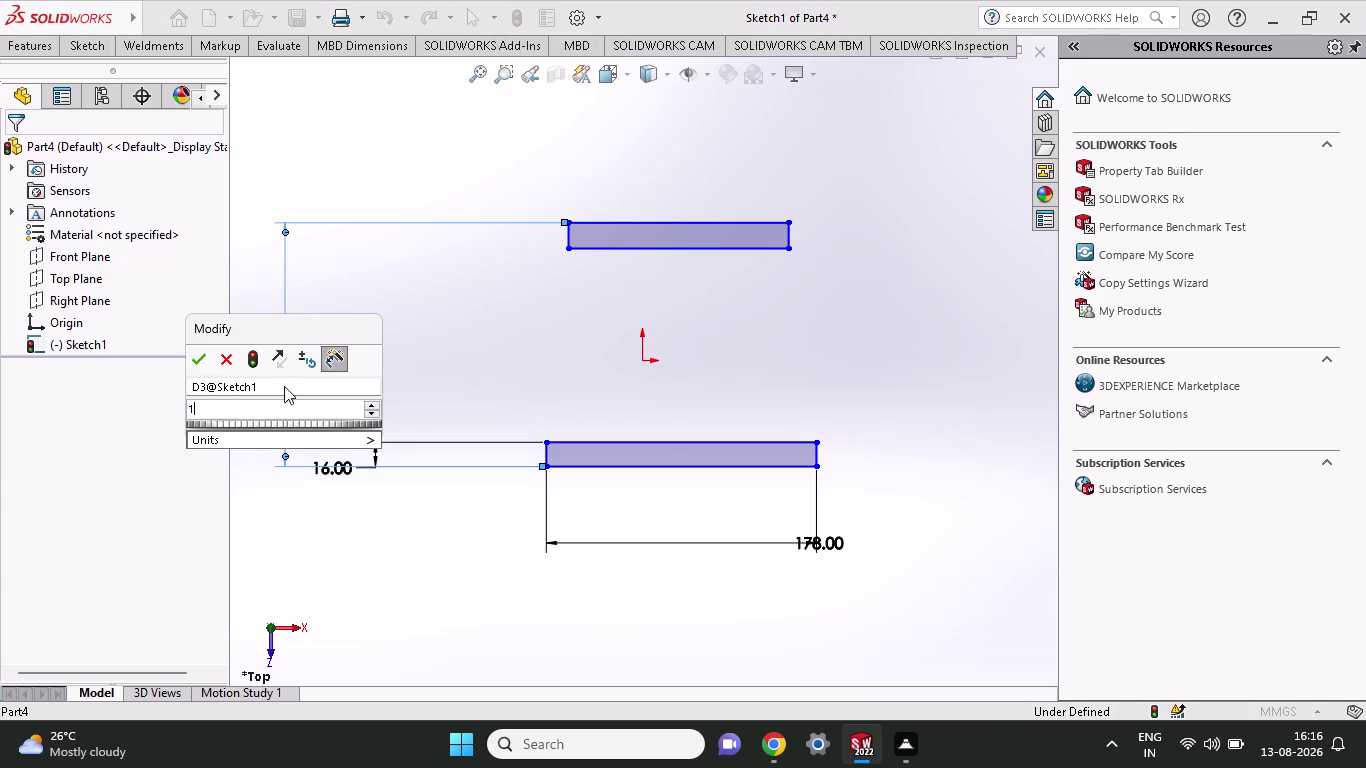
text(52)
key(Return)
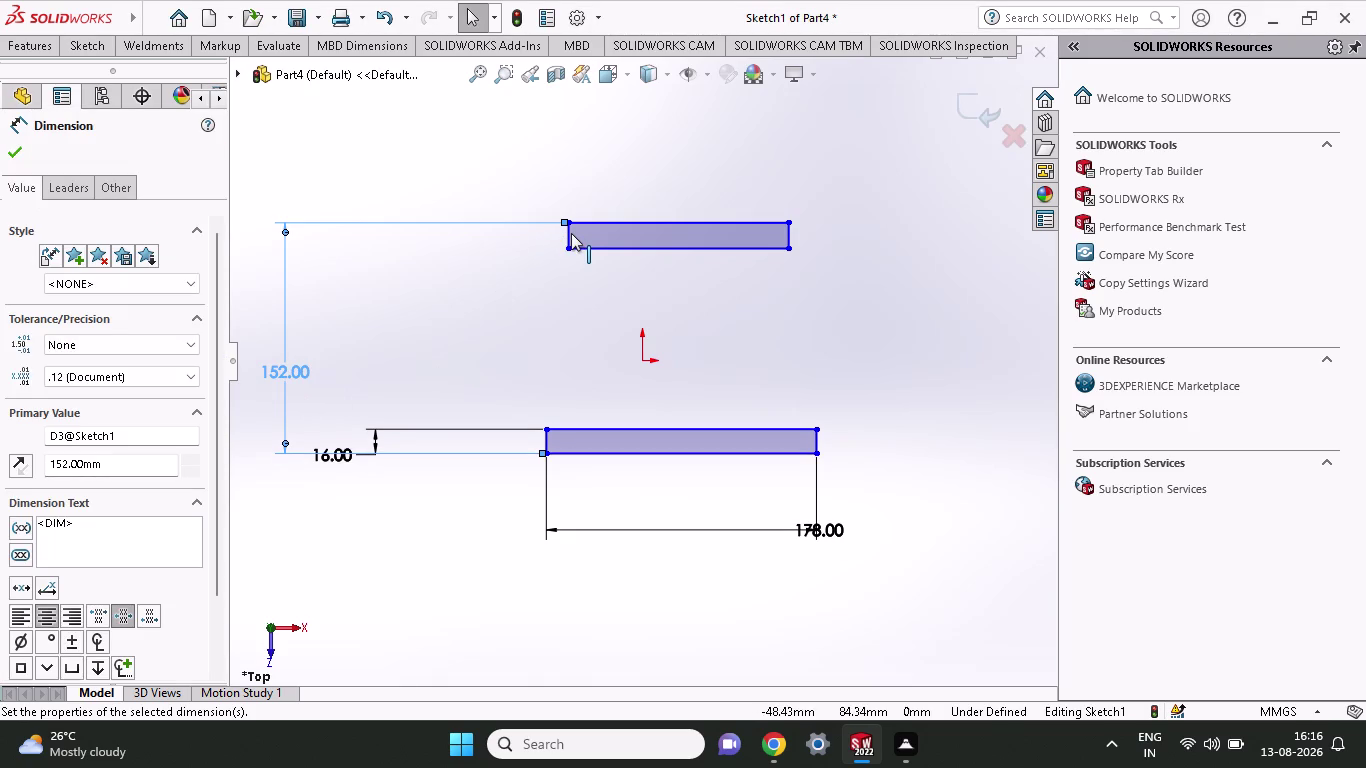
click(73, 40)
Dimension the upper bar's thickness to 10 mm.
click(91, 84)
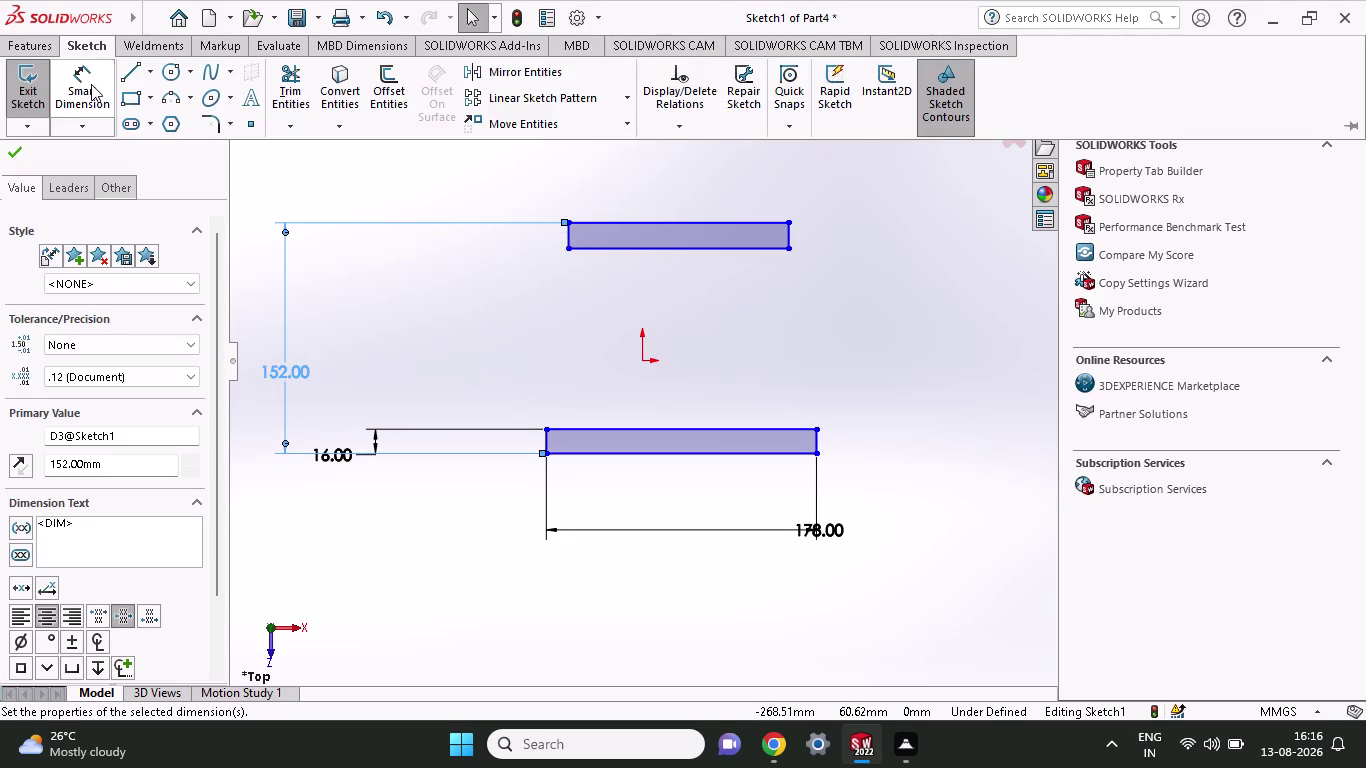
click(566, 252)
click(569, 221)
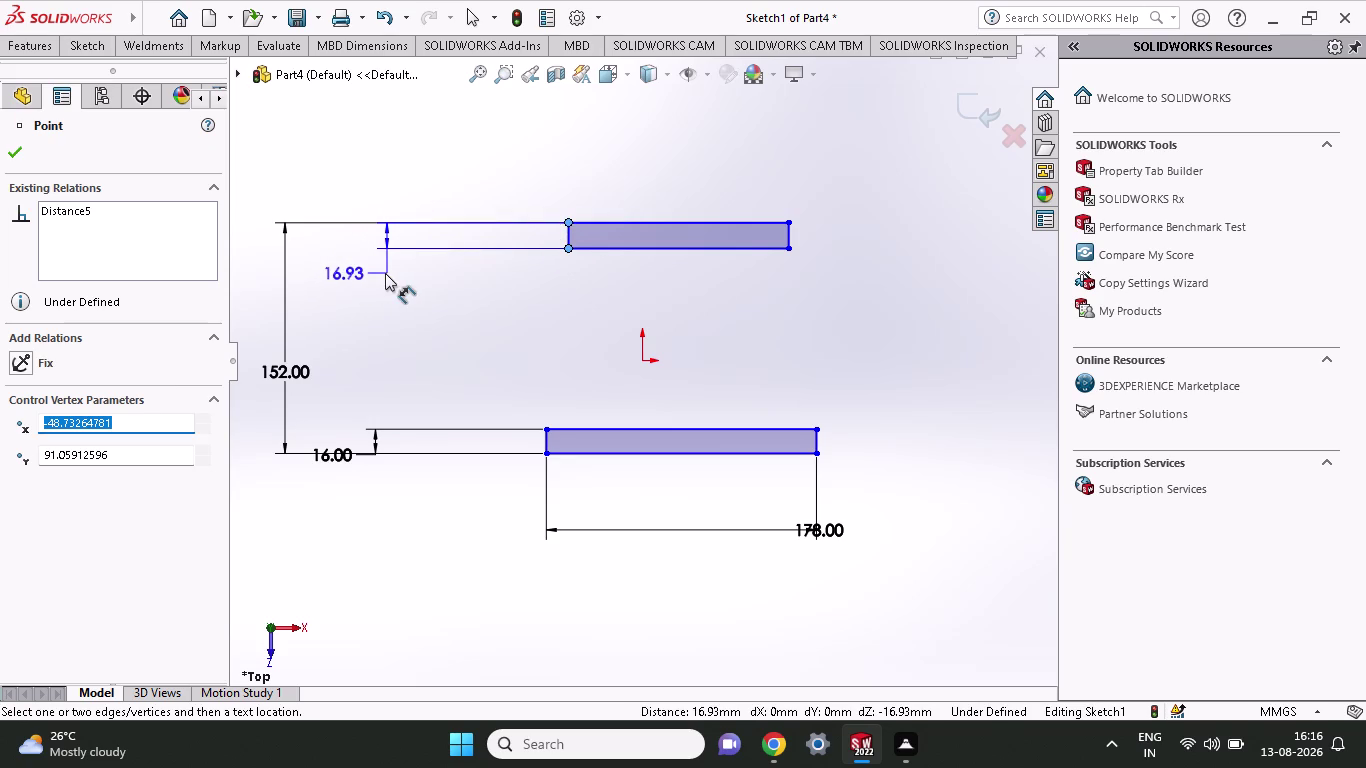
click(336, 275)
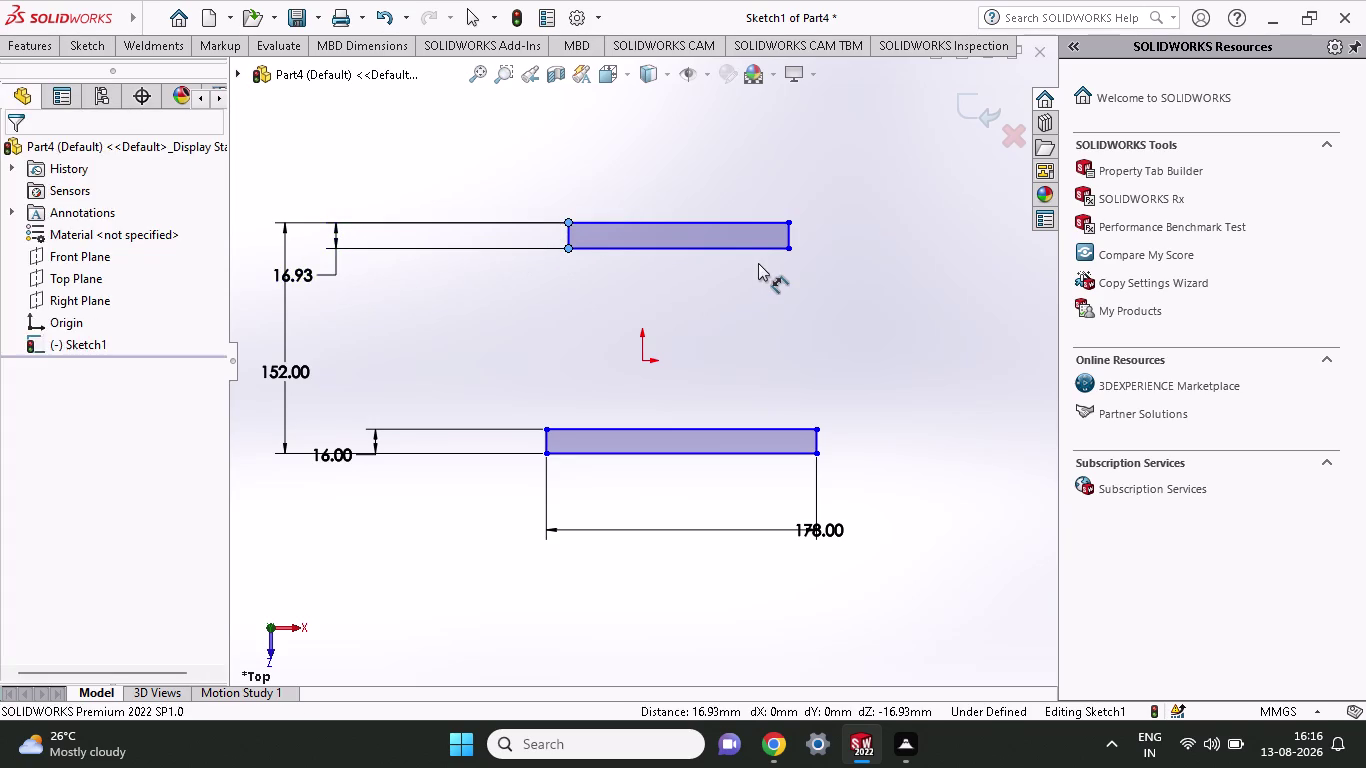
text(10)
key(Return)
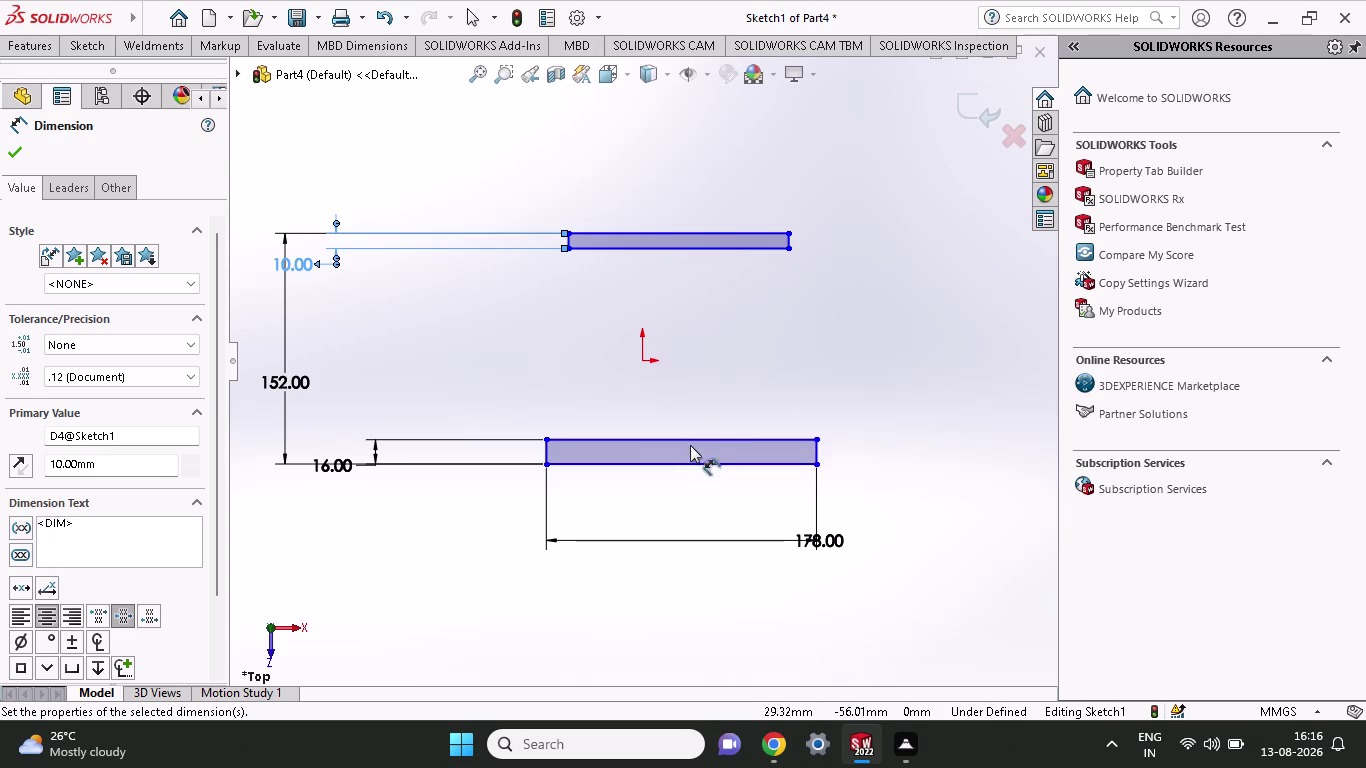
click(84, 43)
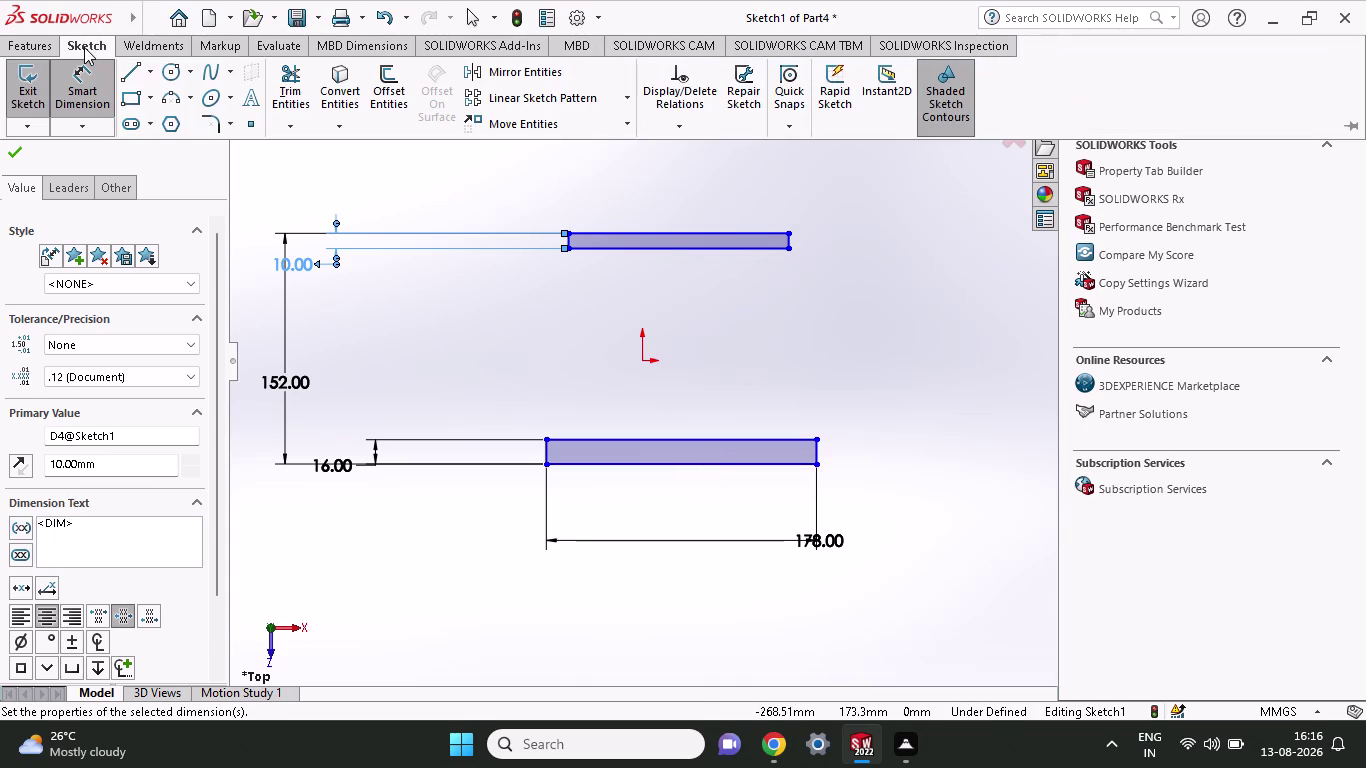
Draw a vertical centerline from the bottom bar's midpoint to the top bar's midpoint.
click(152, 80)
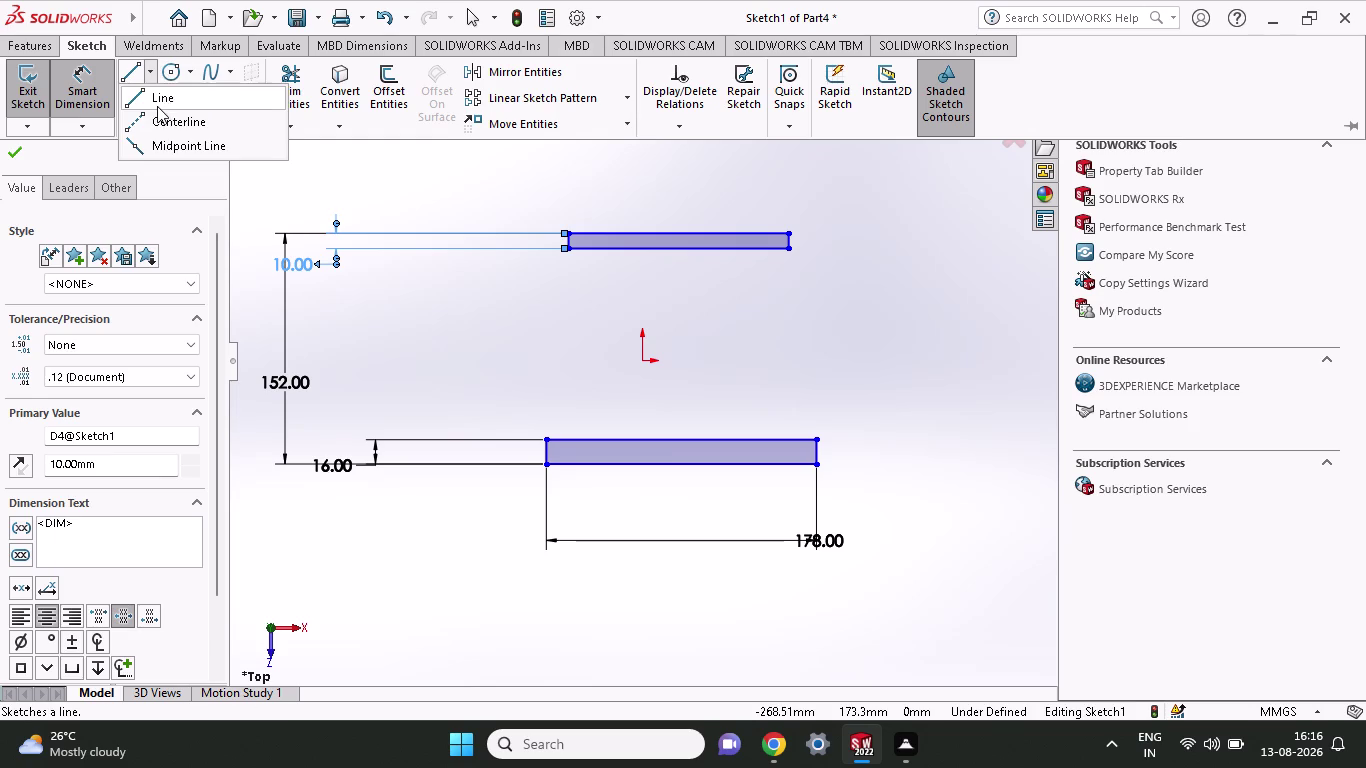
click(170, 121)
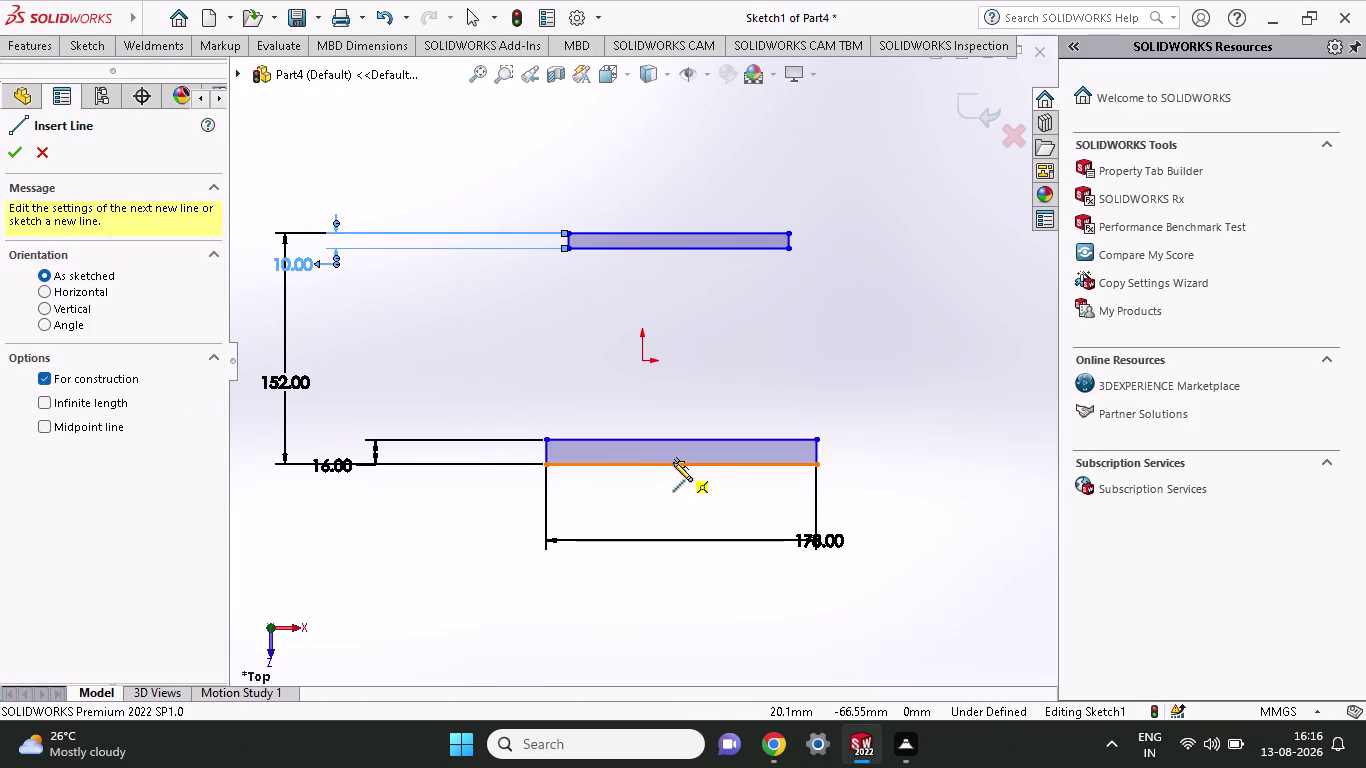
click(684, 467)
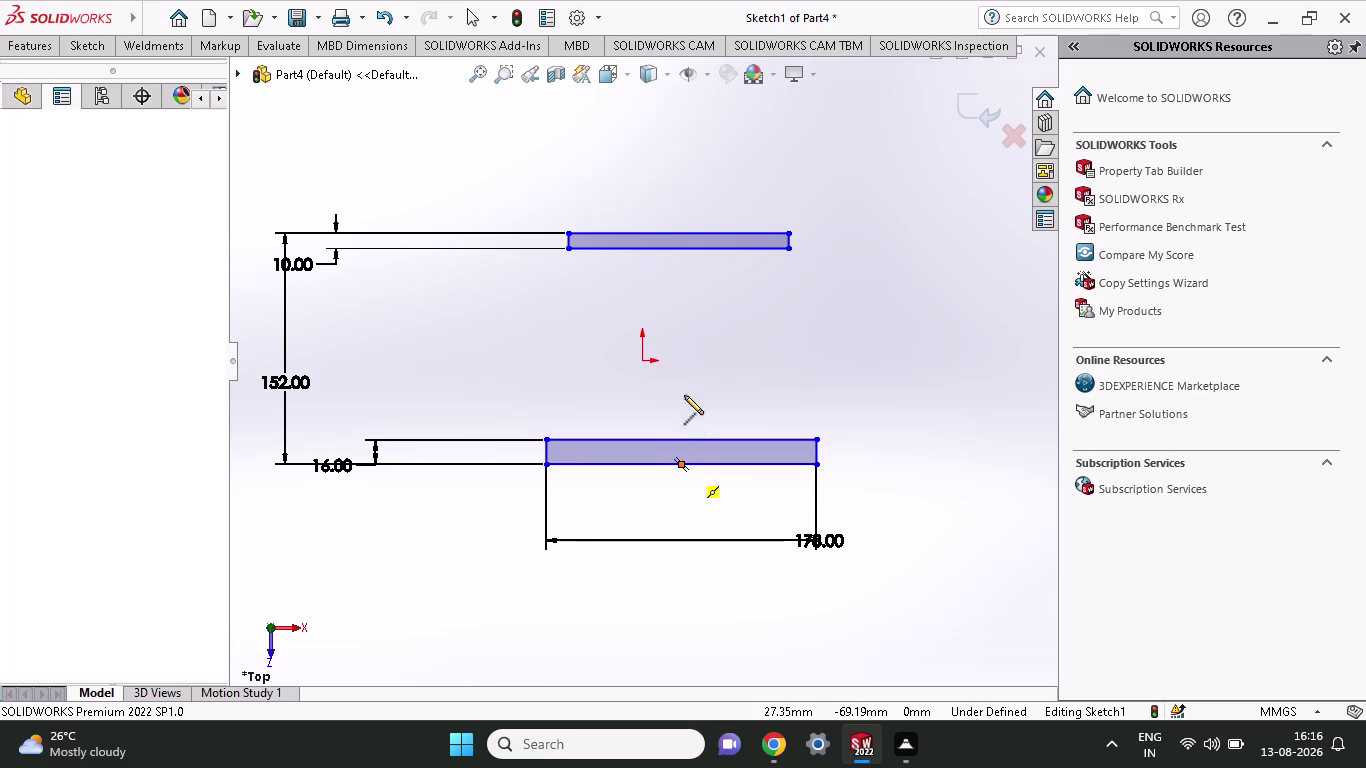
click(675, 232)
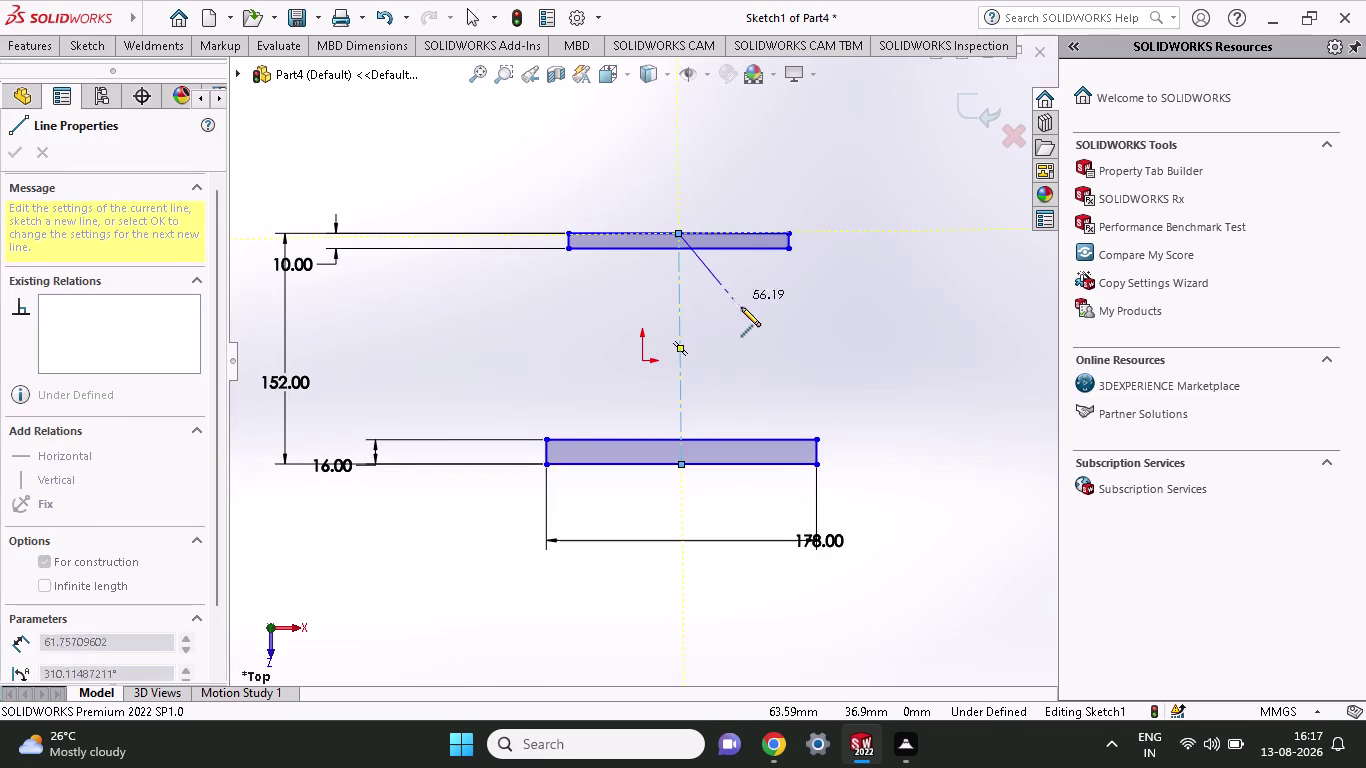
right_click(741, 307)
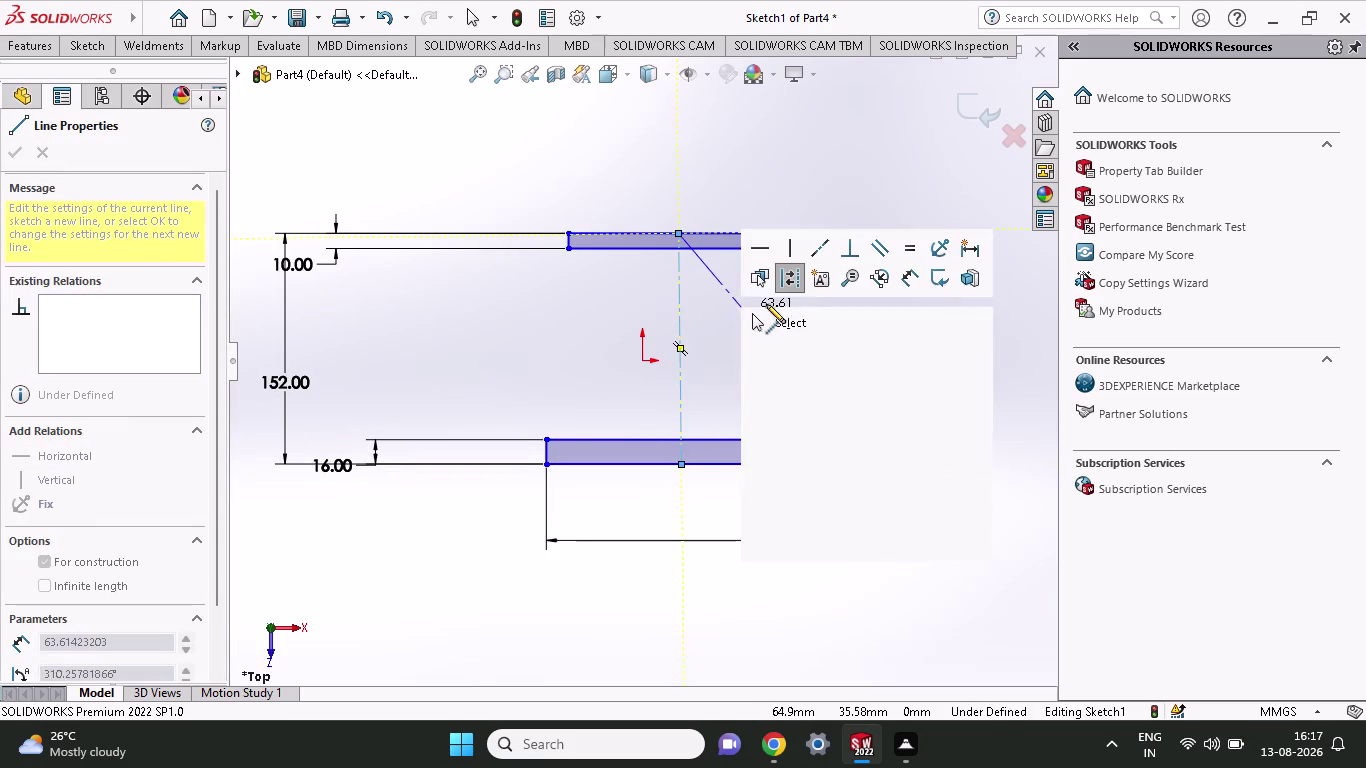
click(792, 316)
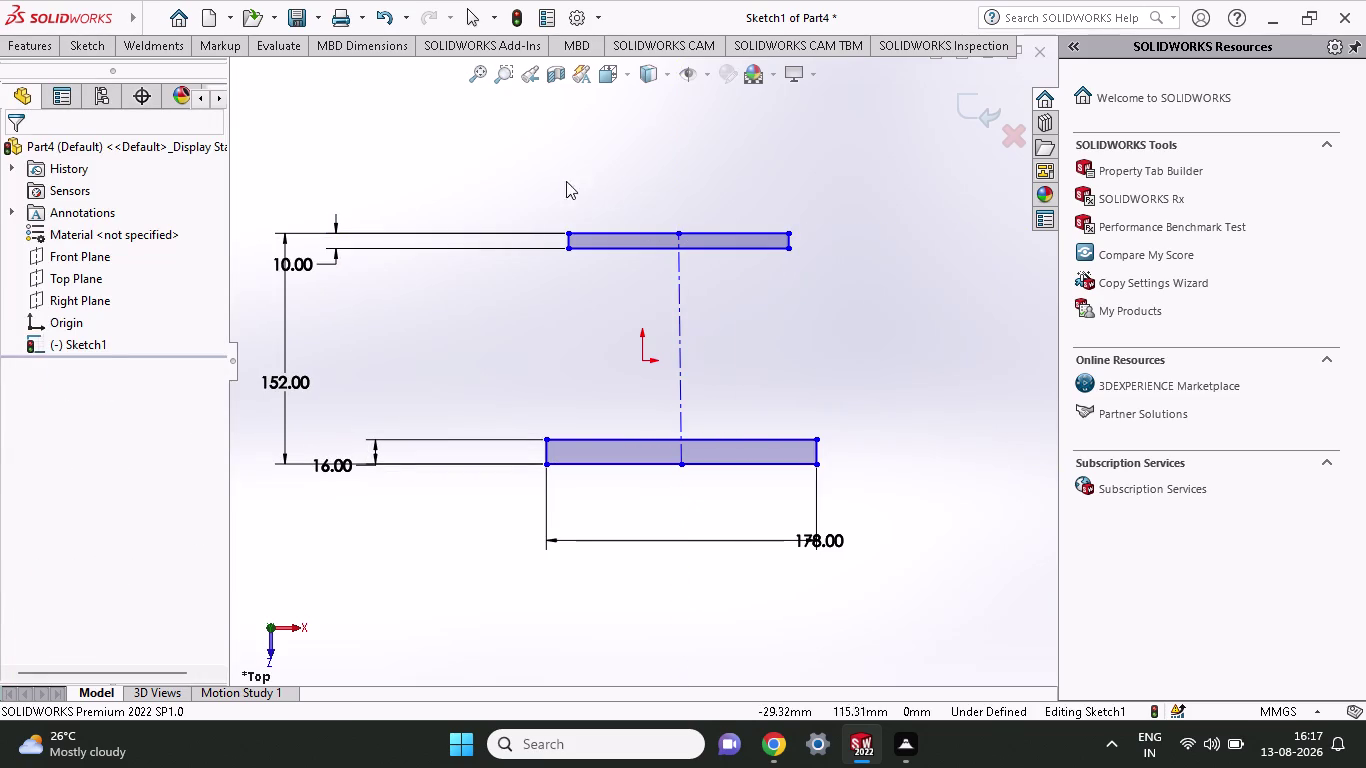
click(99, 43)
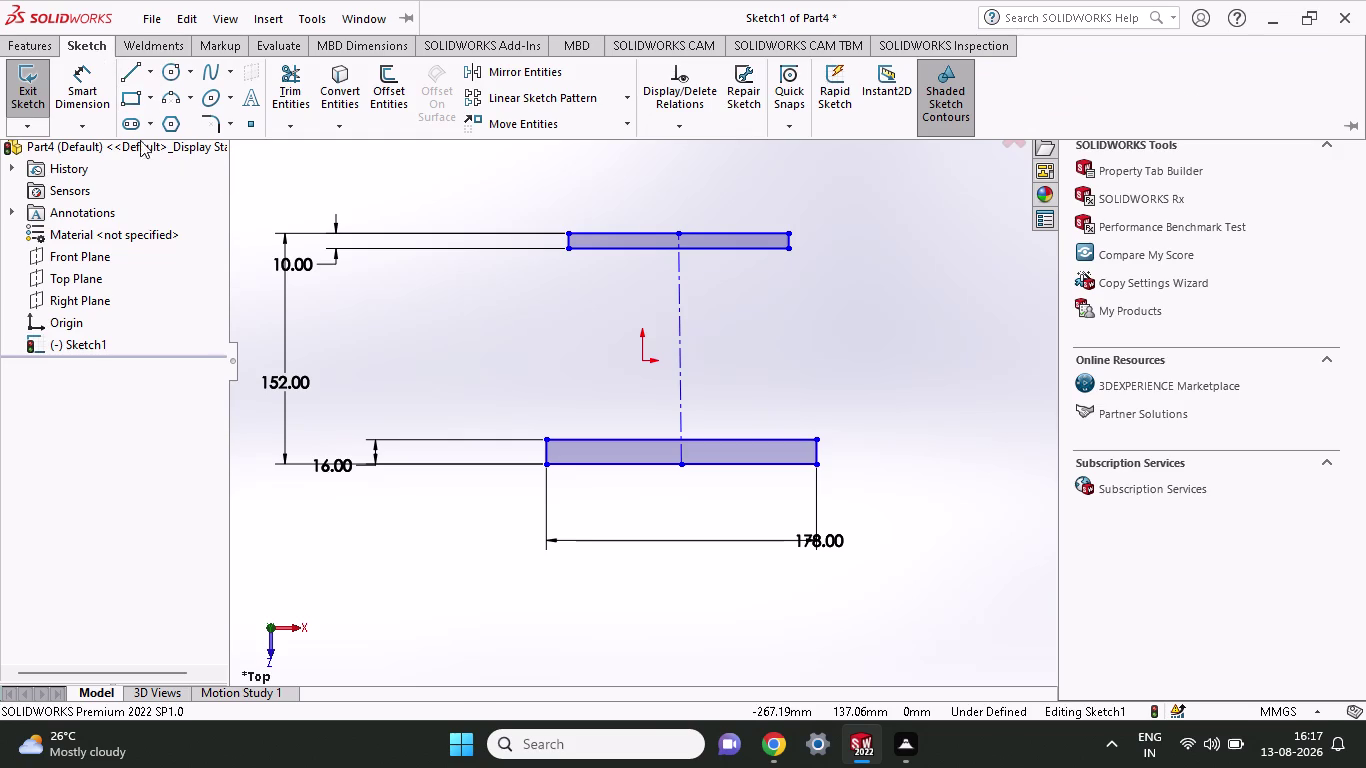
Dimension the top bar's left end to its midpoint as 134/2, giving 67 mm.
click(85, 87)
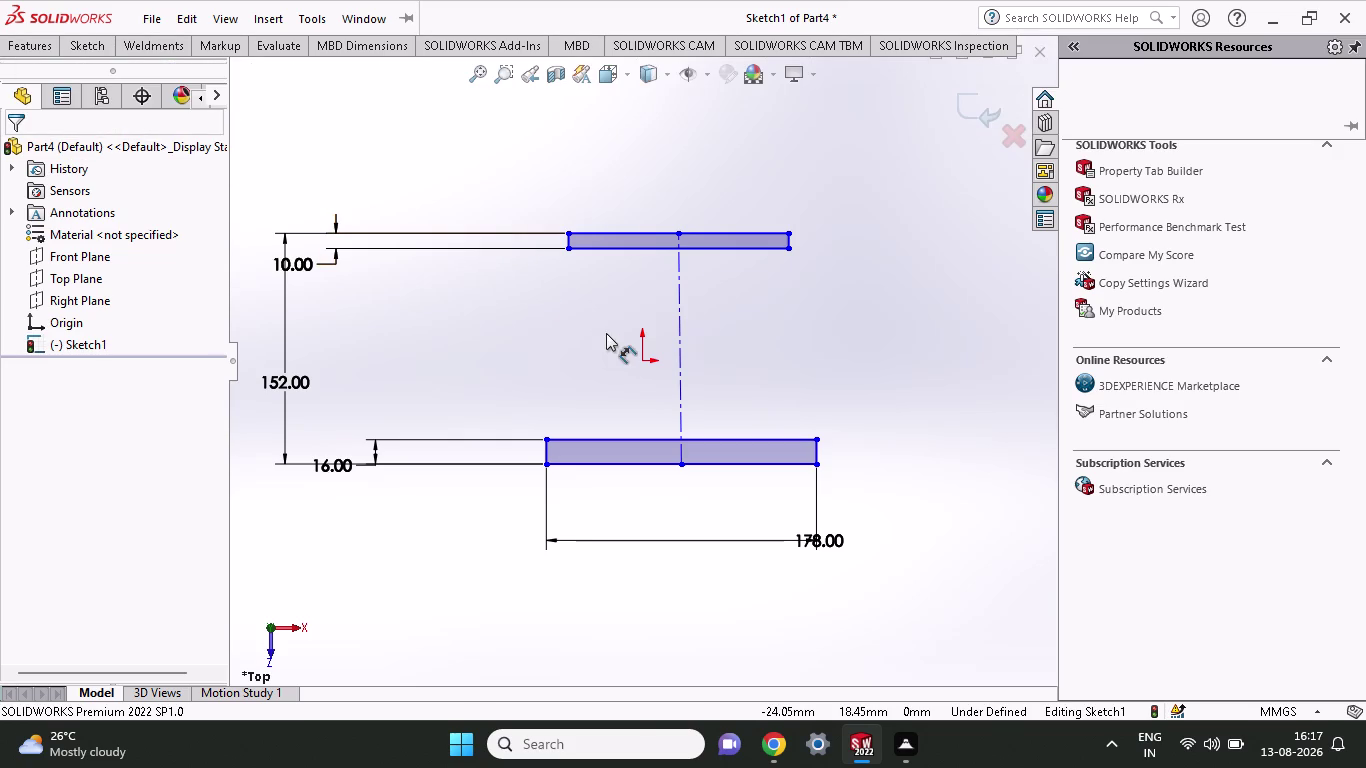
click(566, 230)
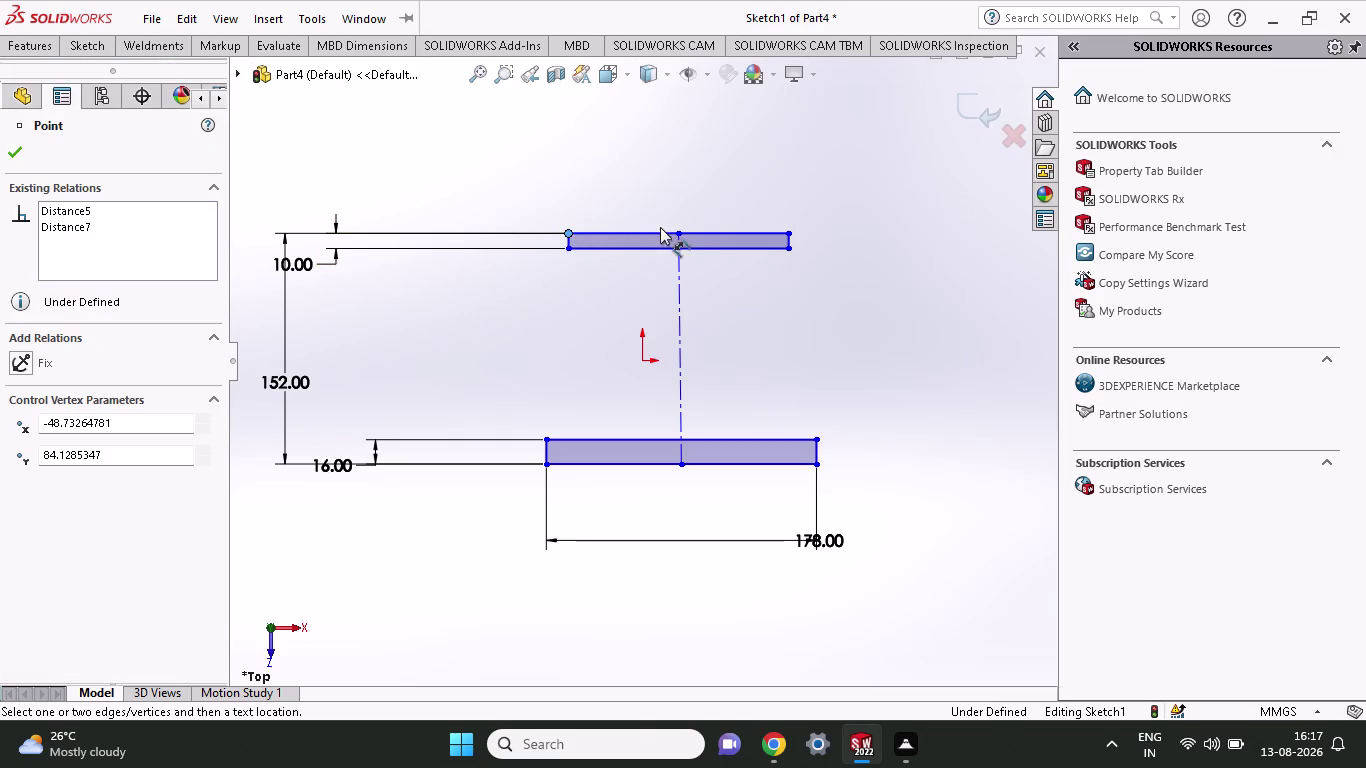
click(679, 231)
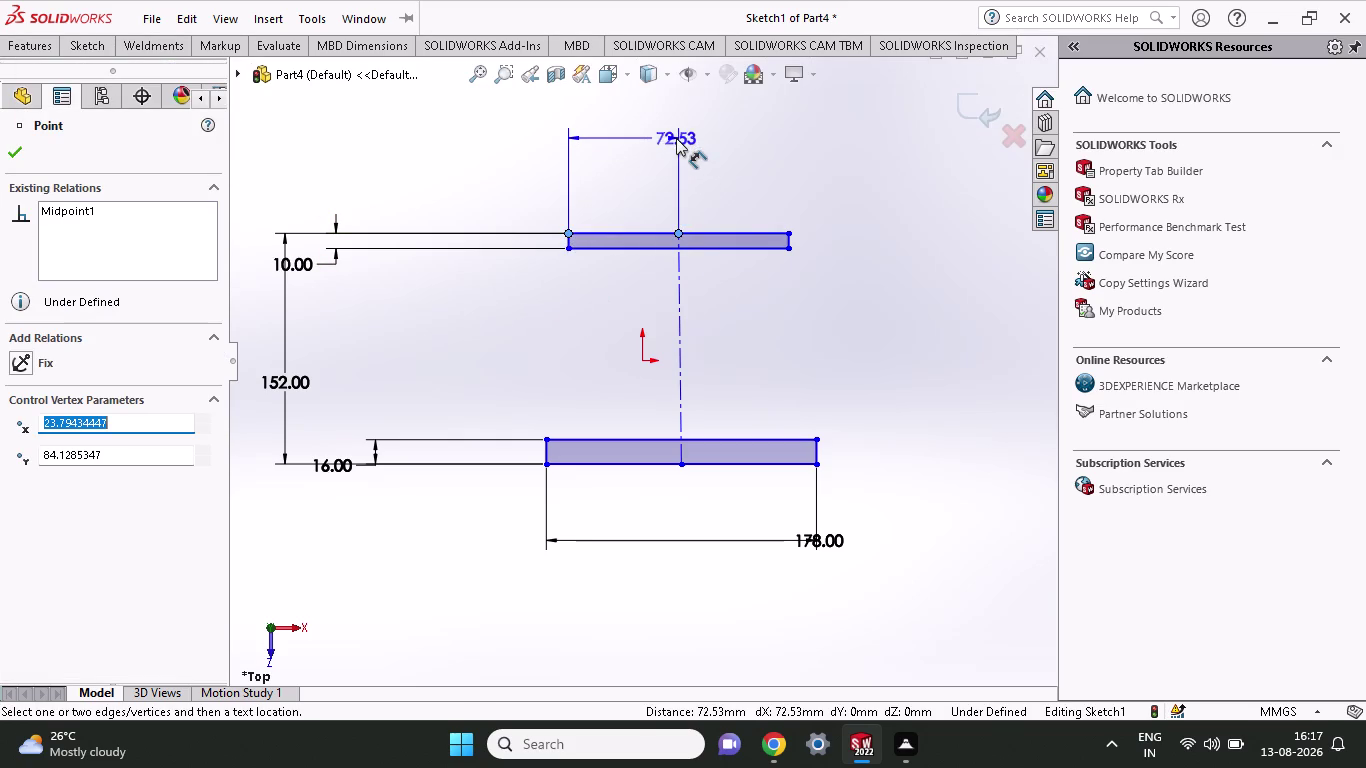
click(682, 107)
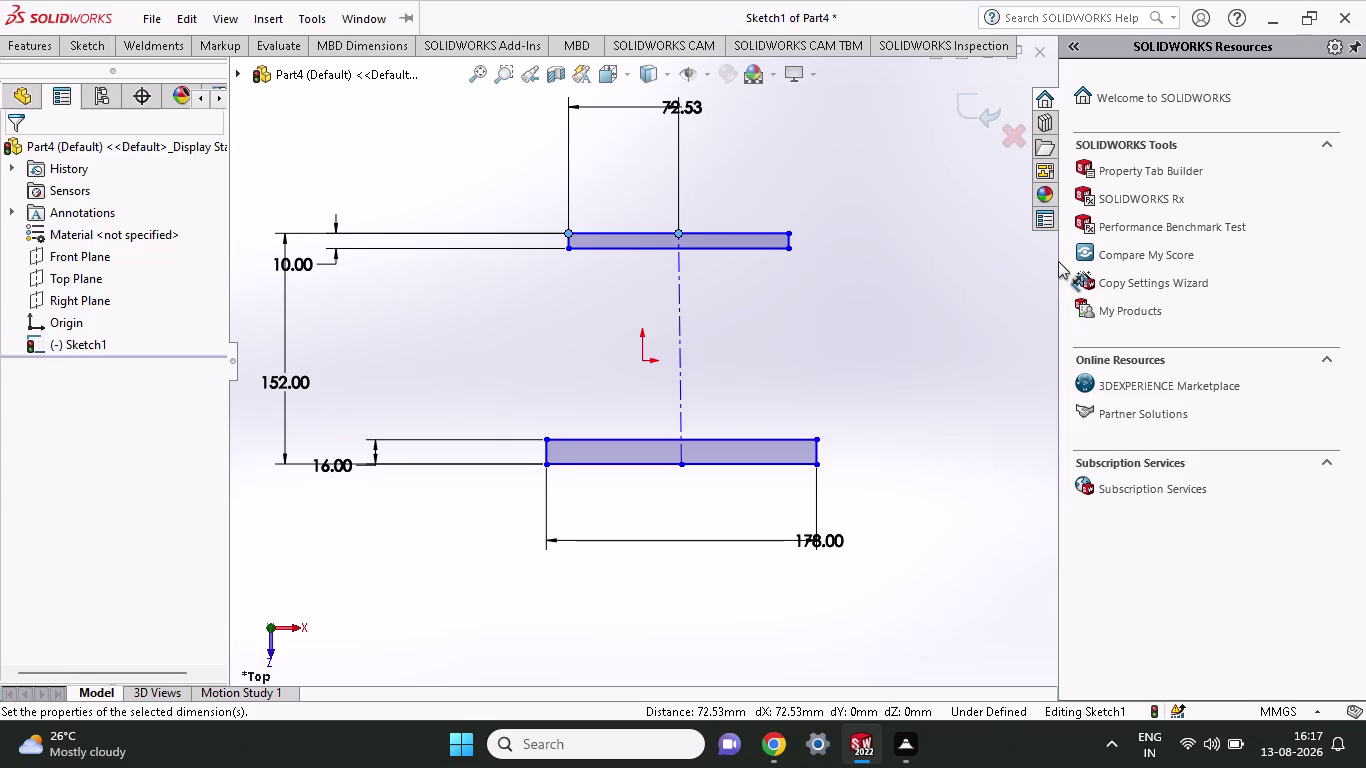
text(134)
key(slash)
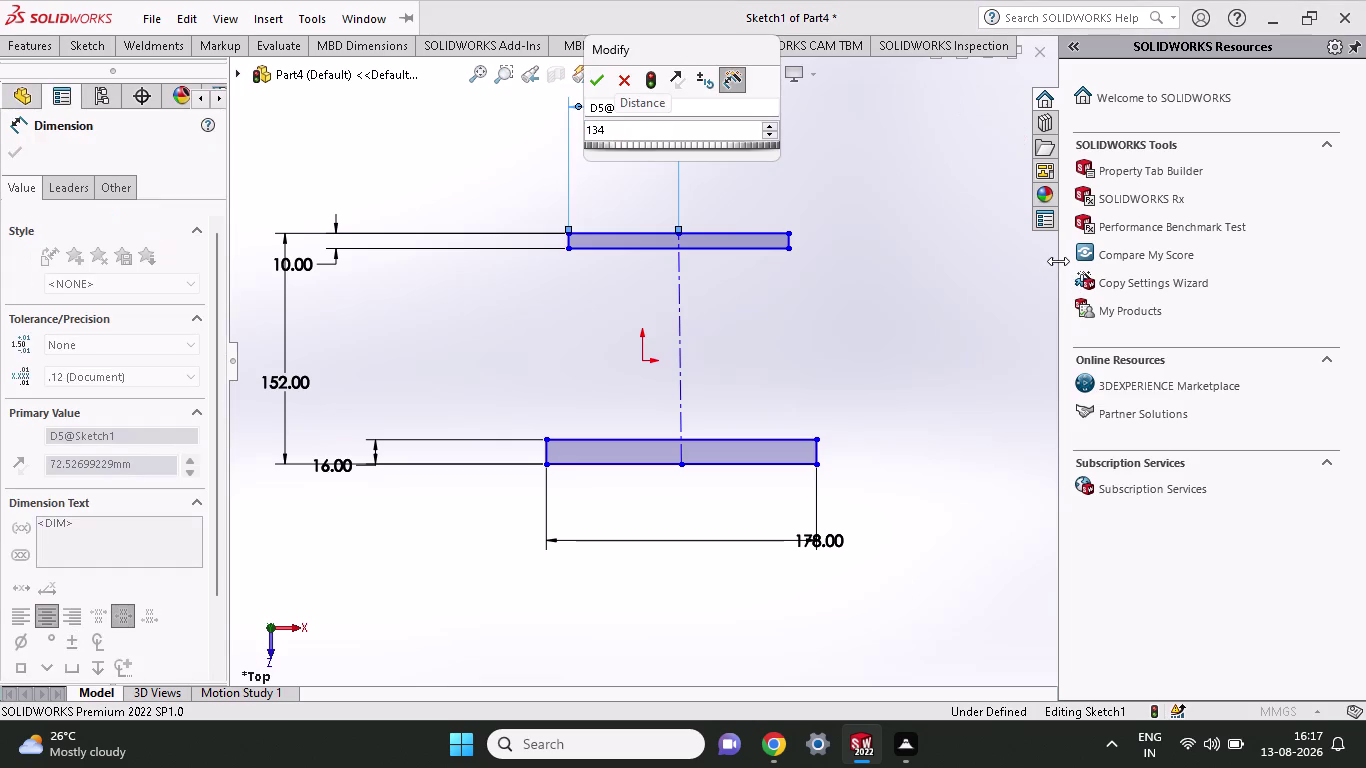
key(2)
key(Return)
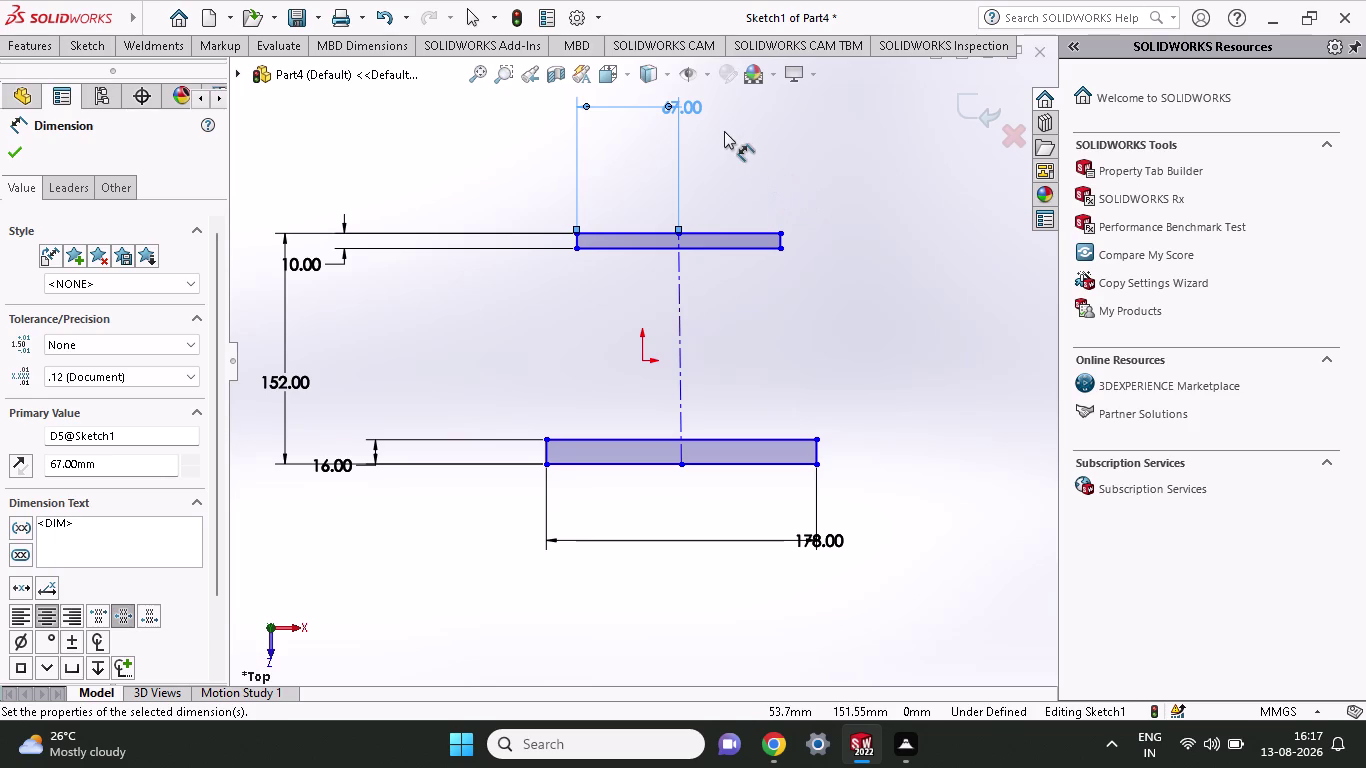
key(Escape)
click(677, 142)
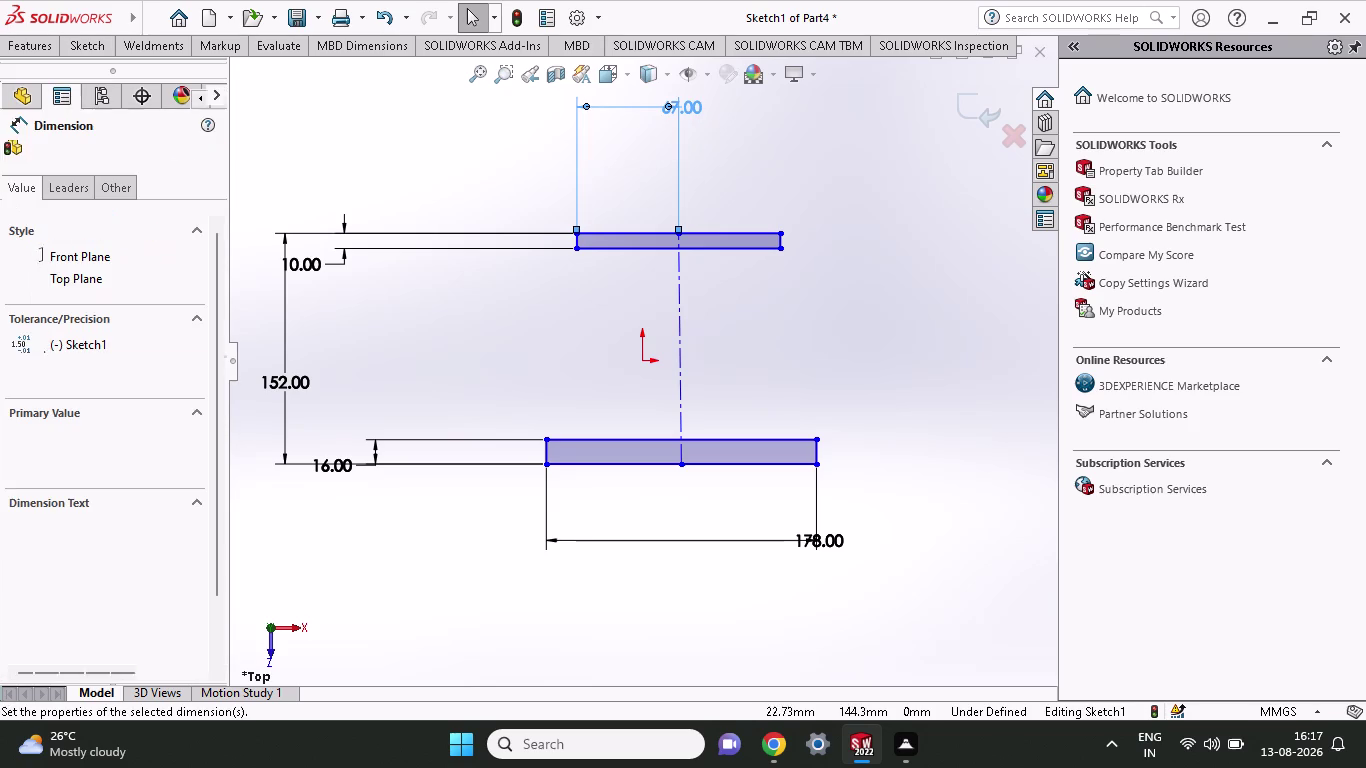
key(BackSpace)
key(Delete)
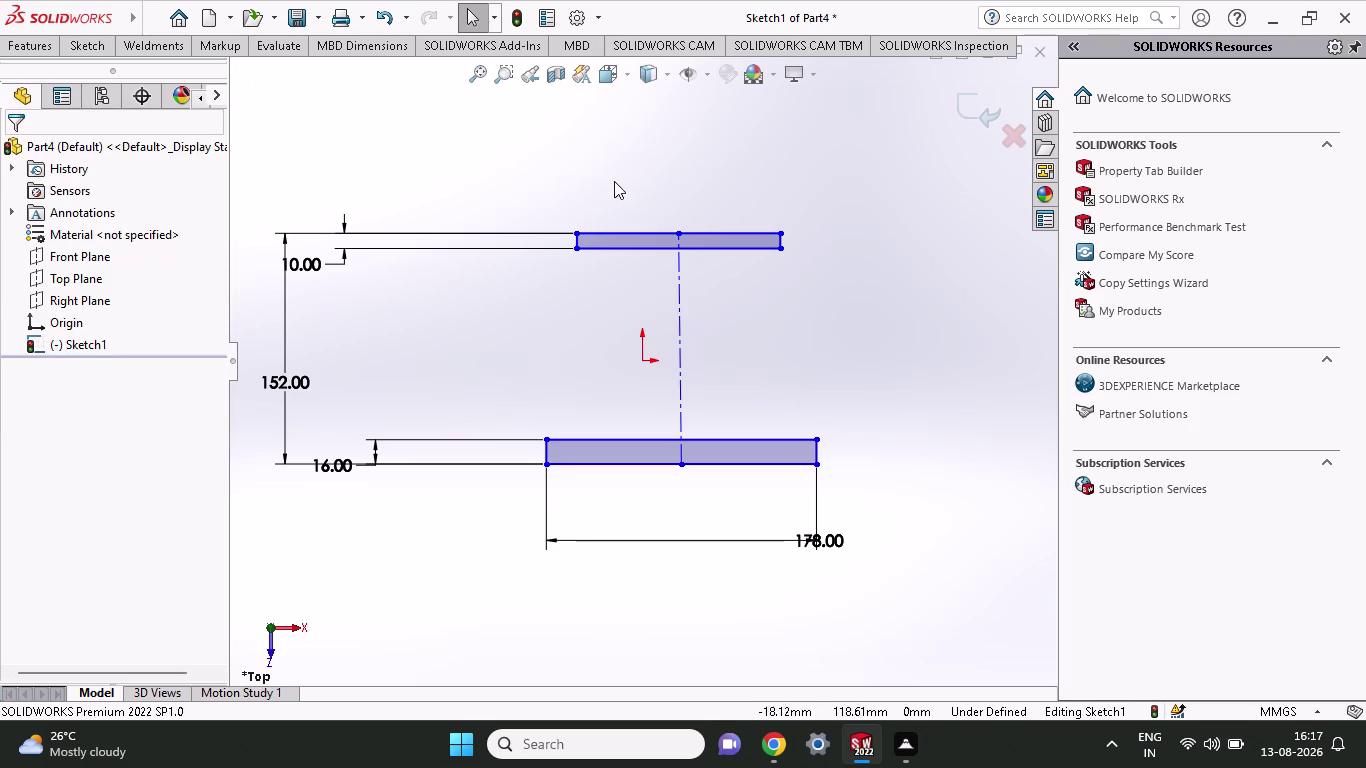
click(95, 52)
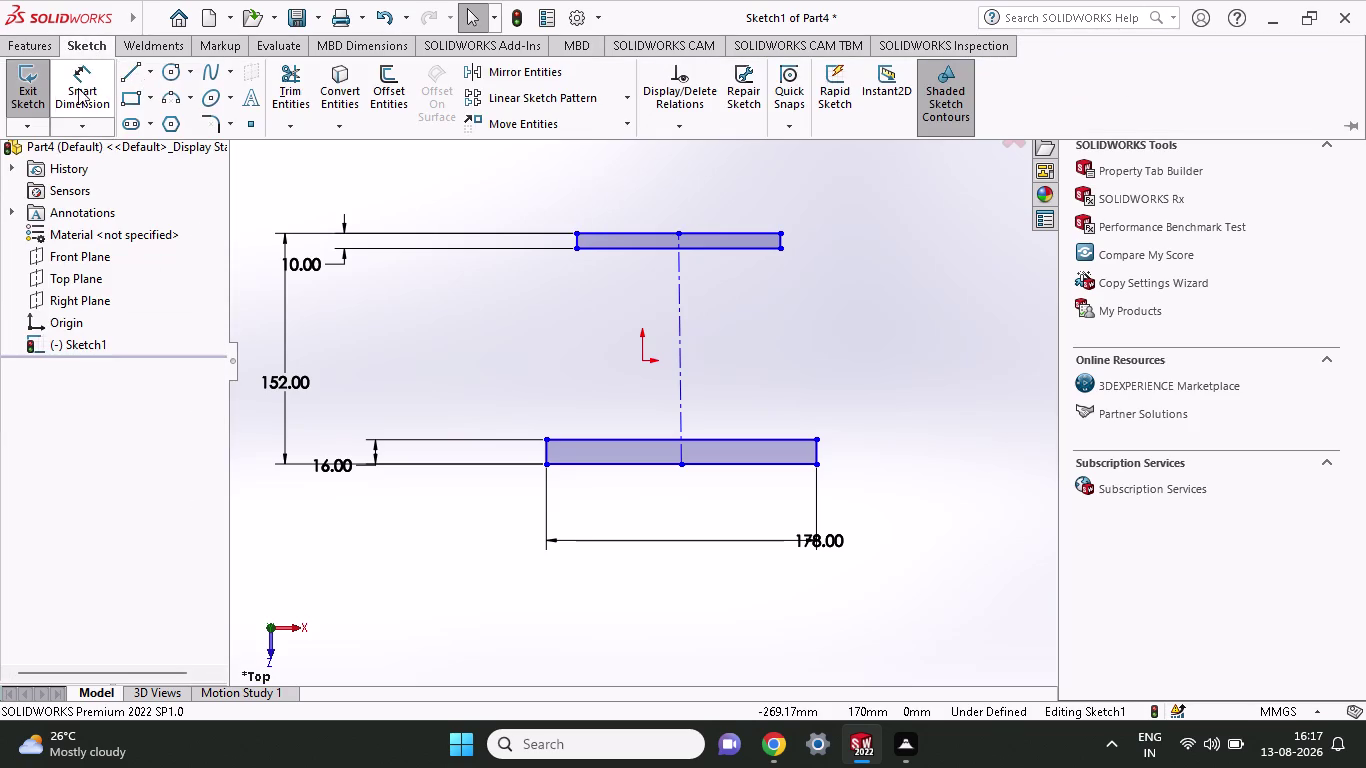
Dimension the upper bar's full length as 134 mm, placed above it.
click(78, 88)
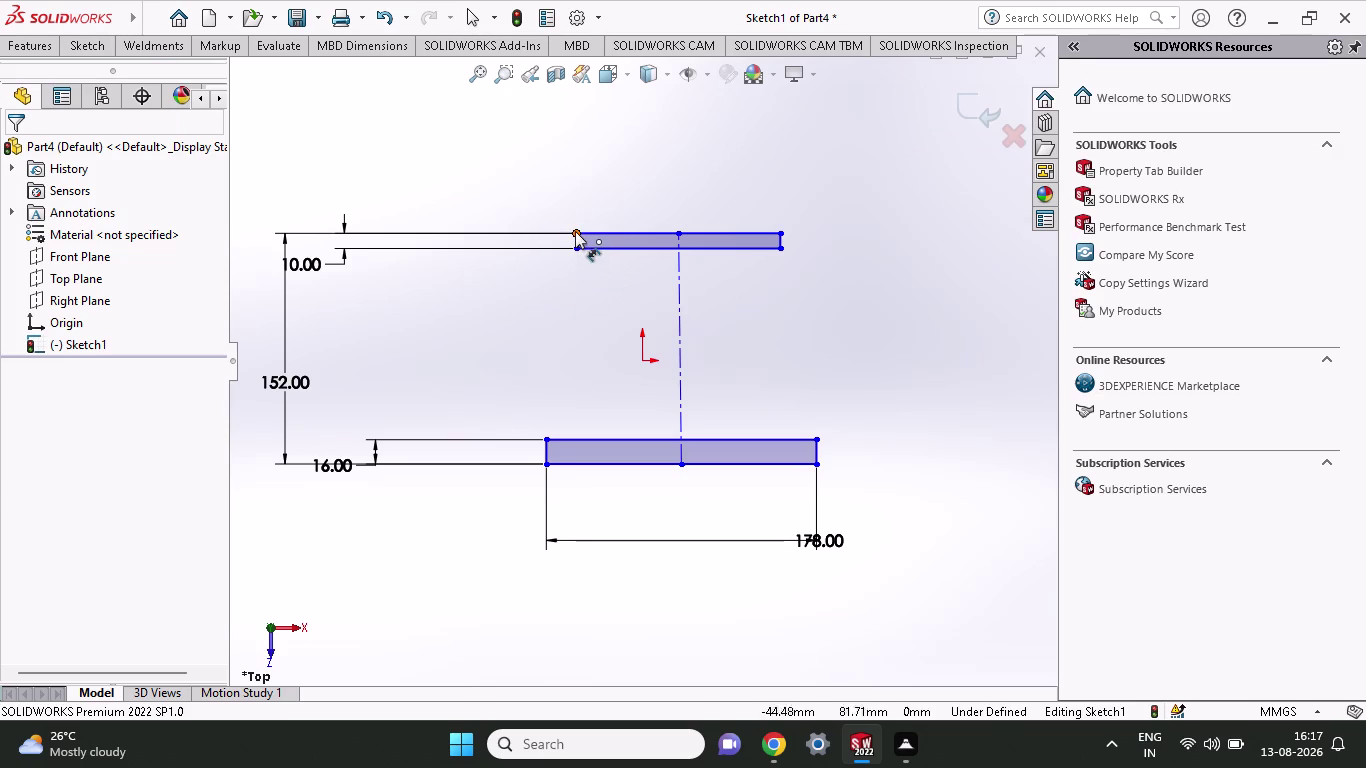
click(575, 231)
click(781, 230)
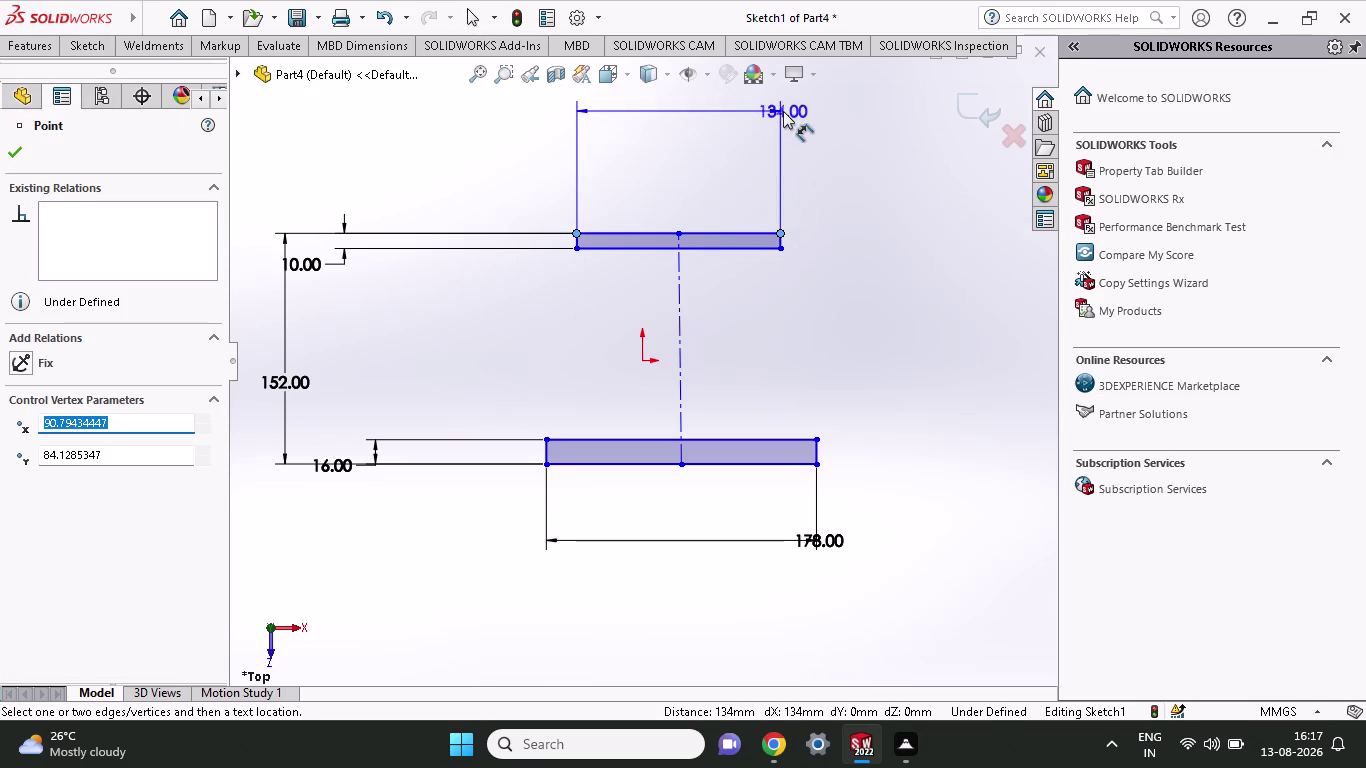
click(783, 103)
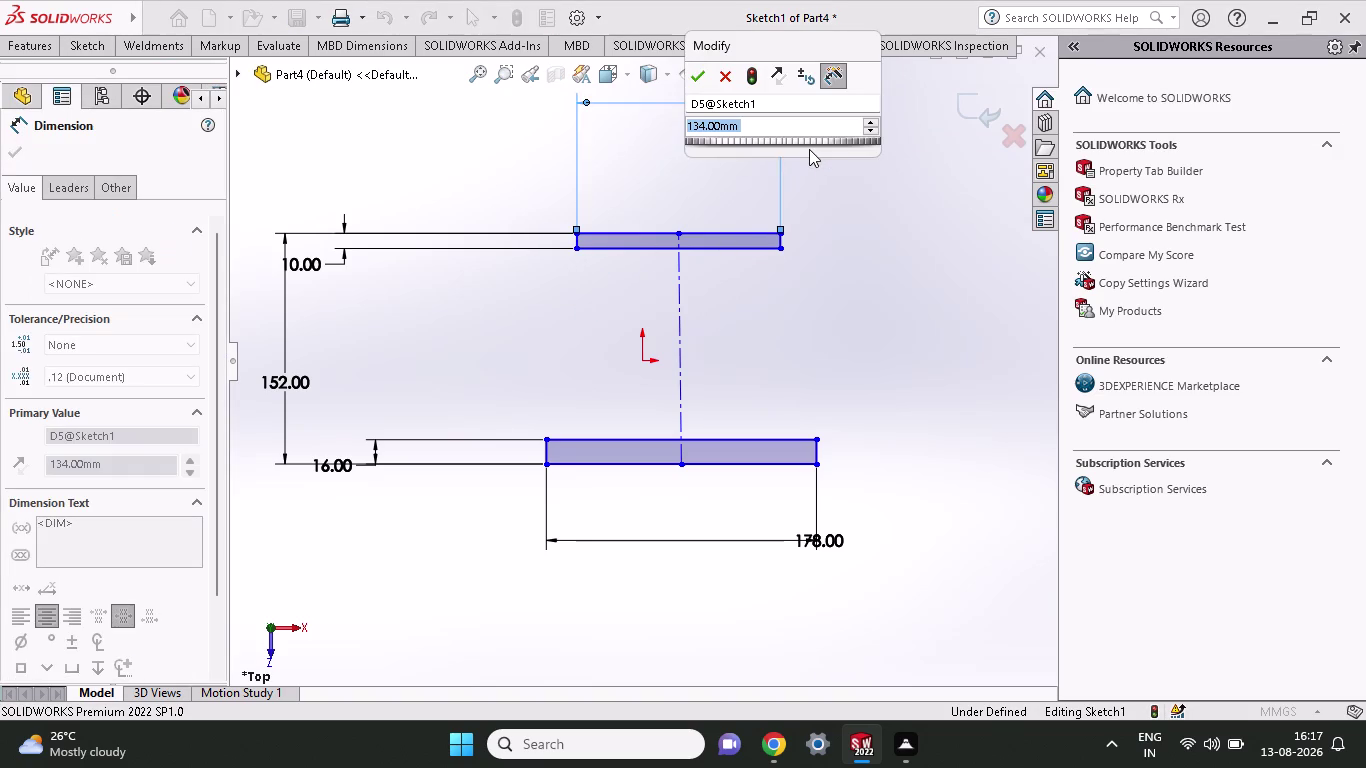
click(700, 80)
drag(793, 101, 686, 99)
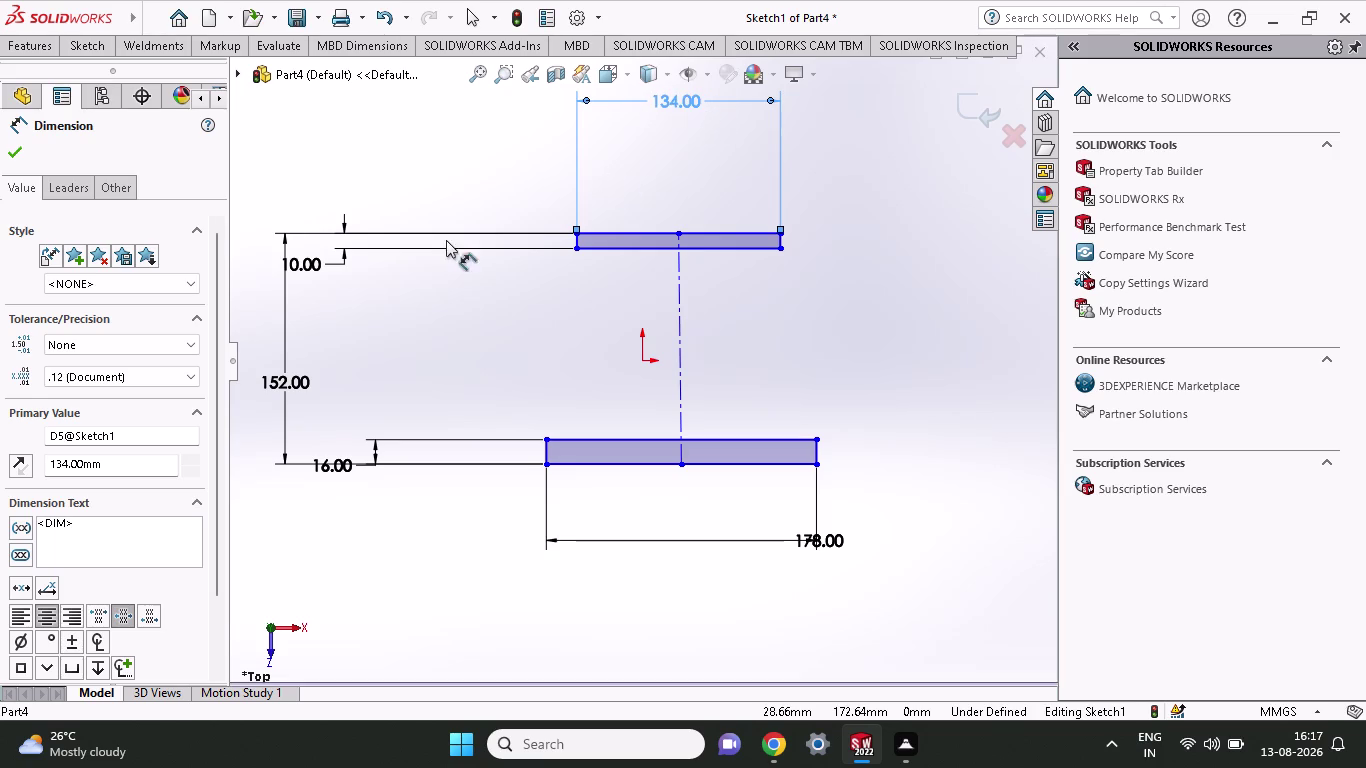
Drag the 10.00, 16.00 and 152.00 dimension labels to clearer positions.
drag(303, 264, 328, 270)
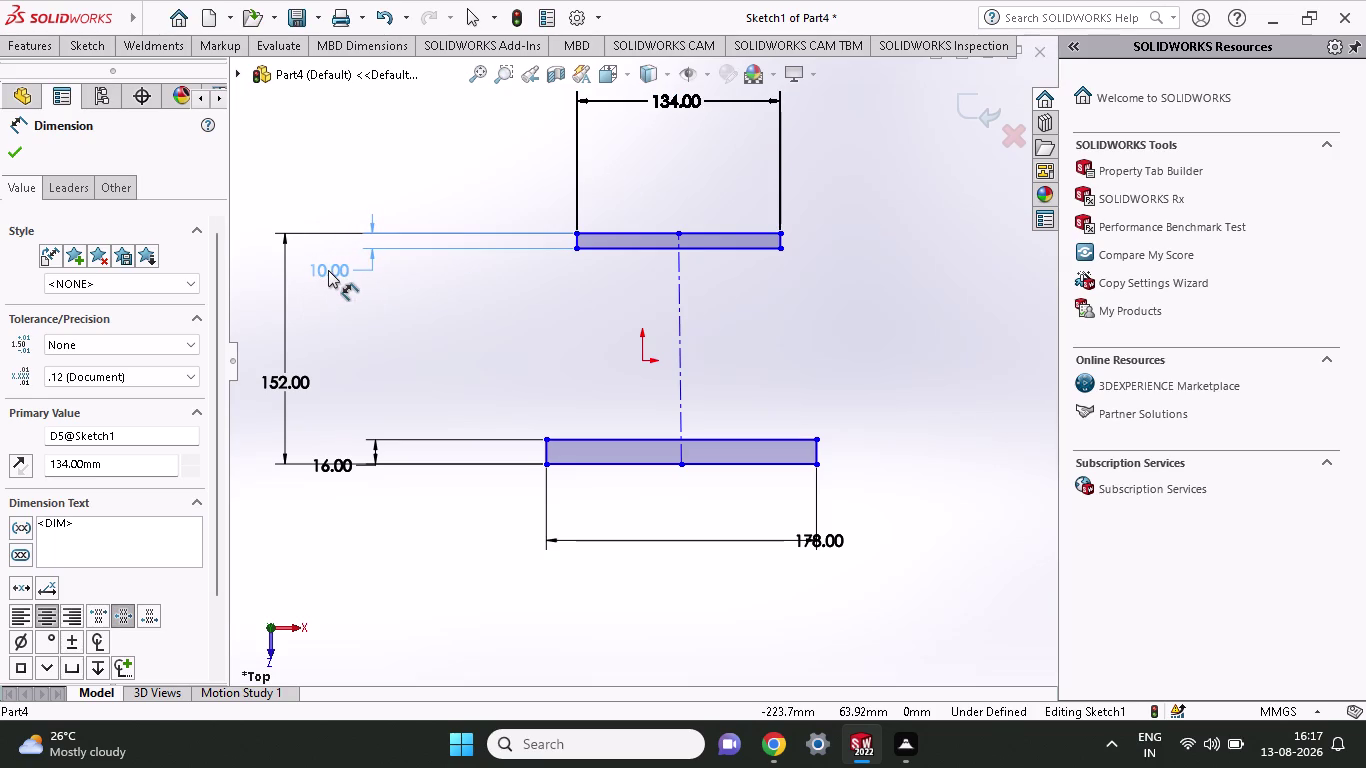
drag(328, 270, 316, 269)
drag(334, 461, 332, 436)
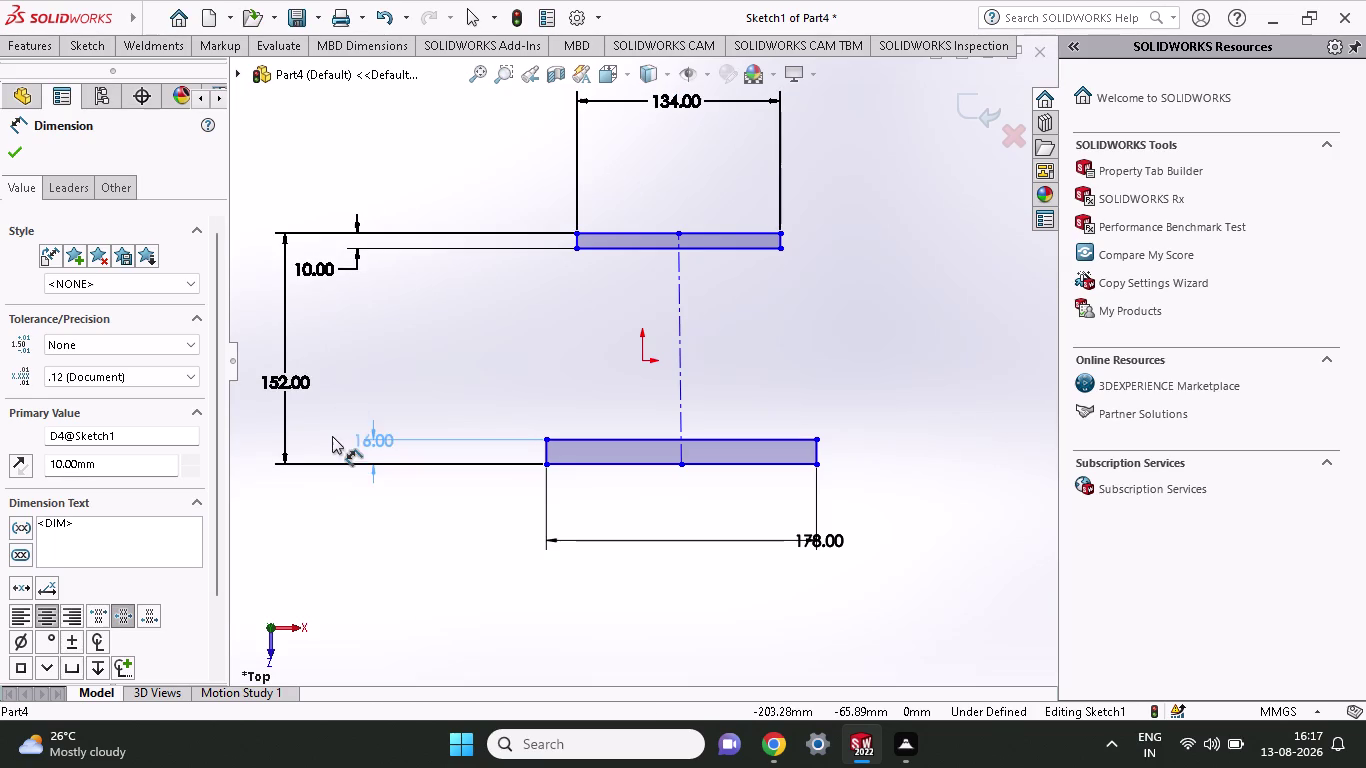
drag(332, 436, 324, 425)
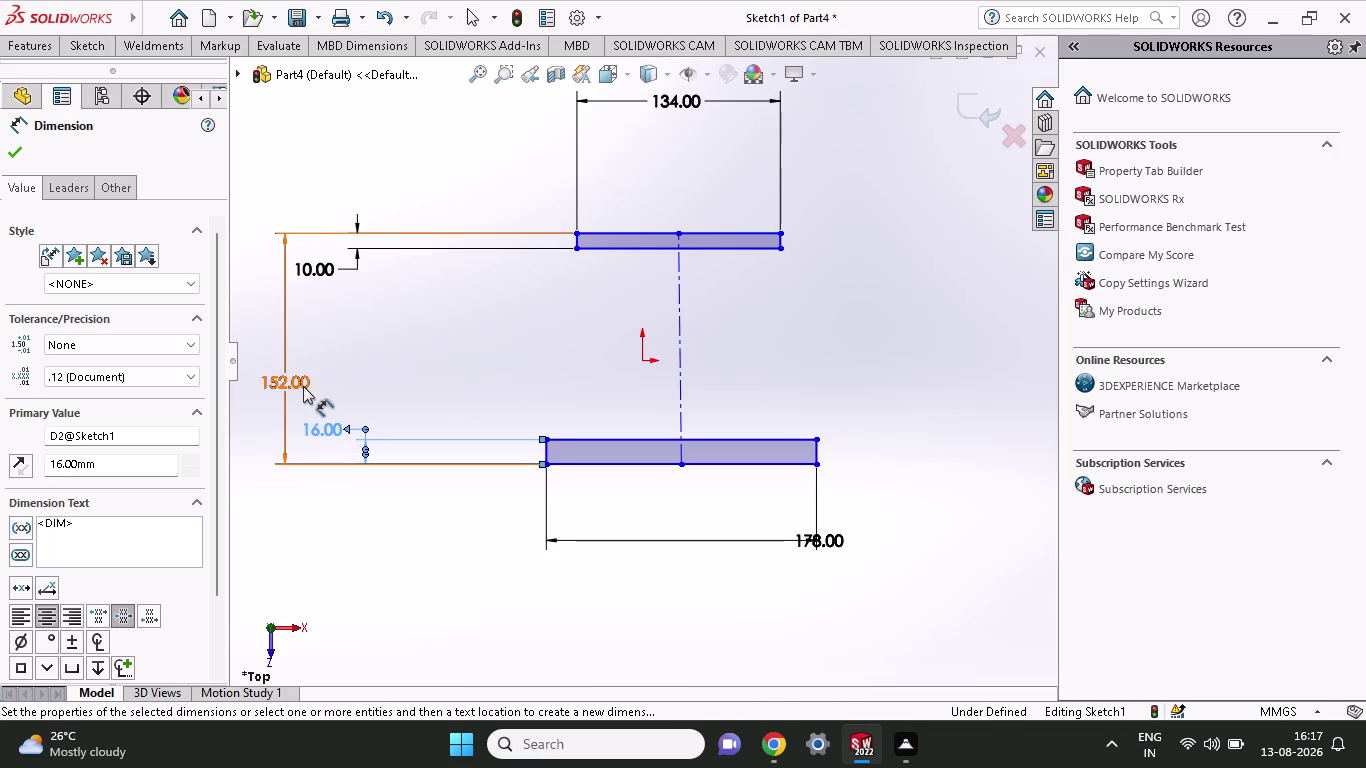
drag(303, 386, 300, 345)
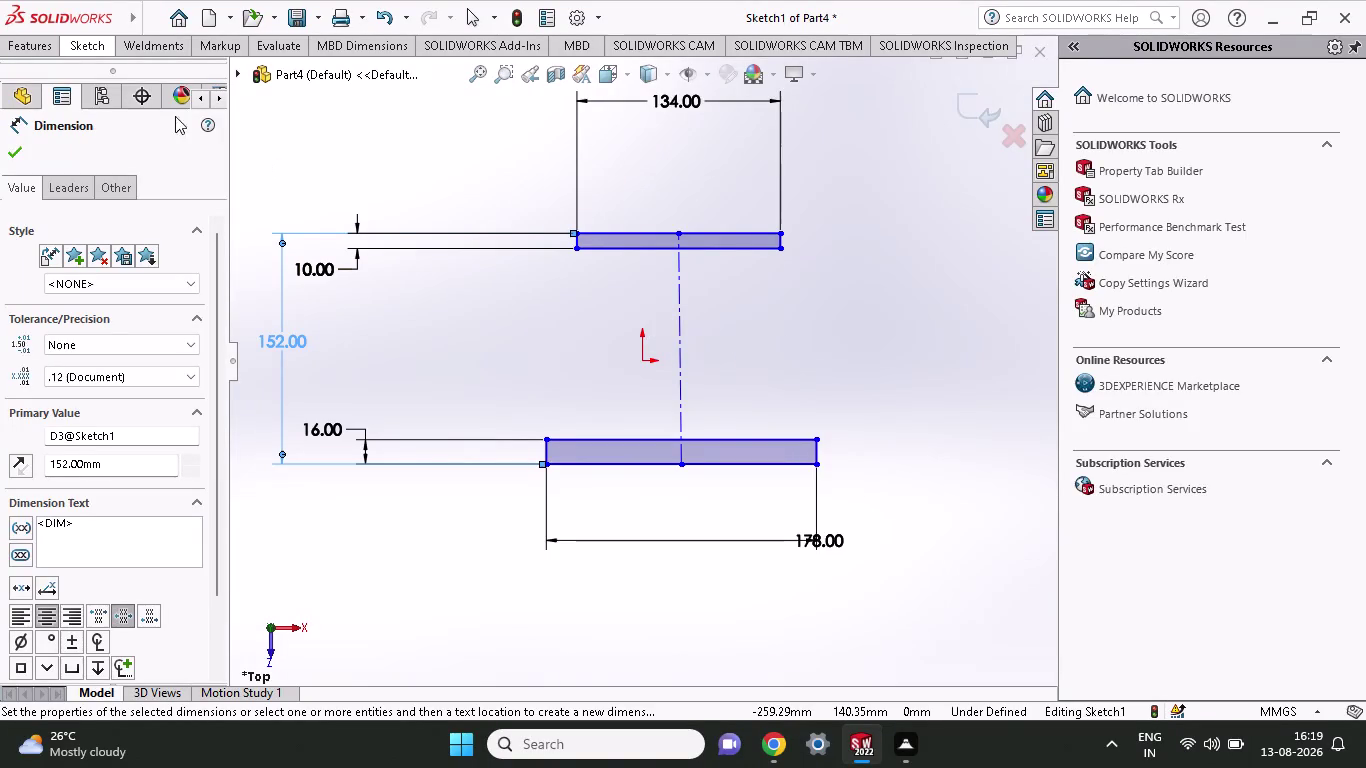
Activate the Circle tool from the Sketch toolbar.
click(85, 49)
click(167, 77)
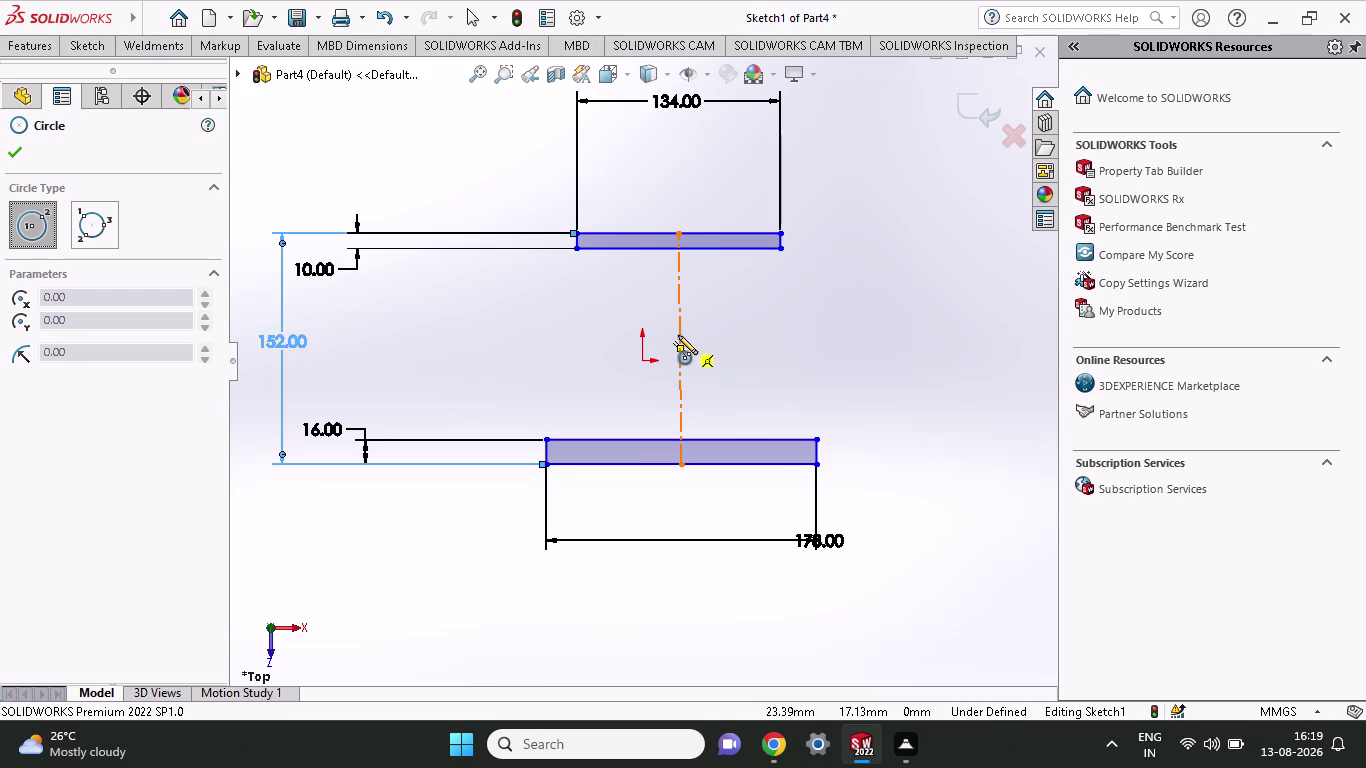
Draw a circle centred on the centre line midpoint between the two bars.
click(678, 335)
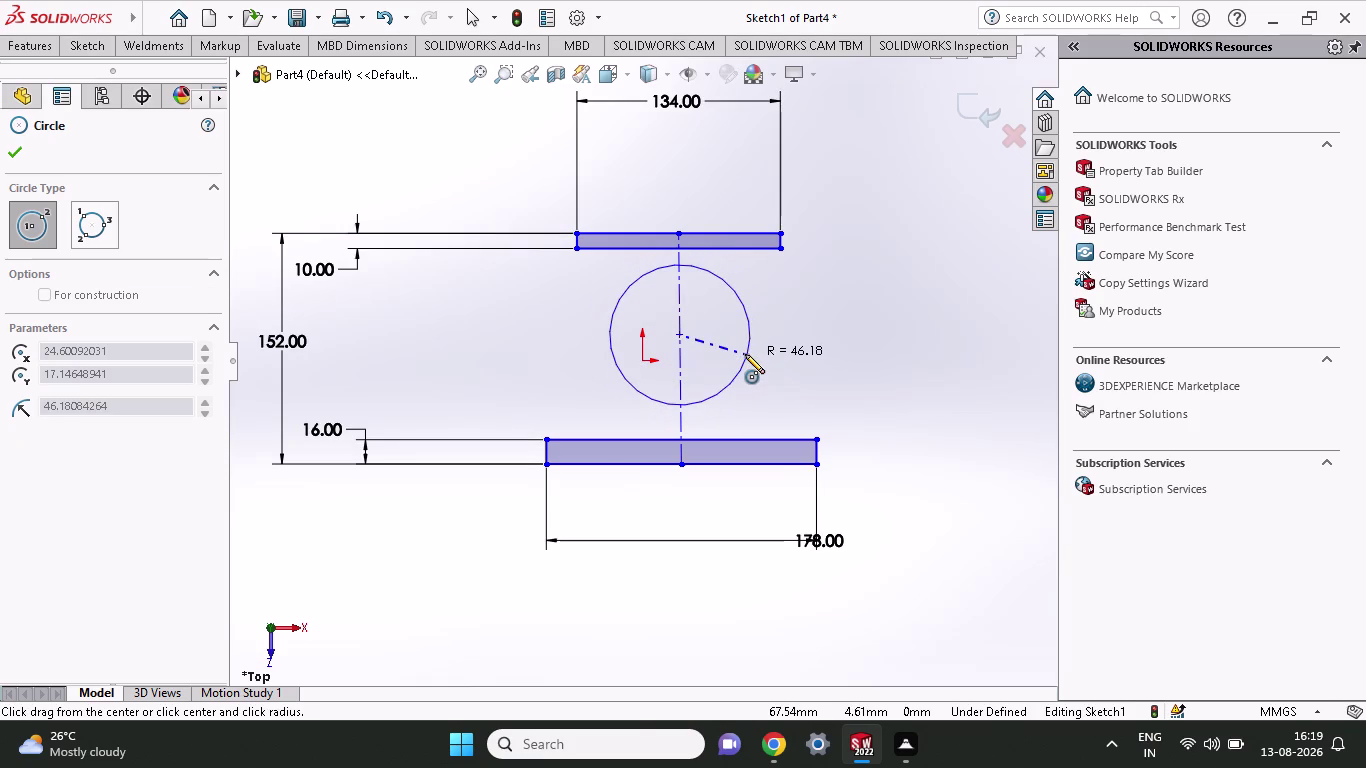
click(752, 370)
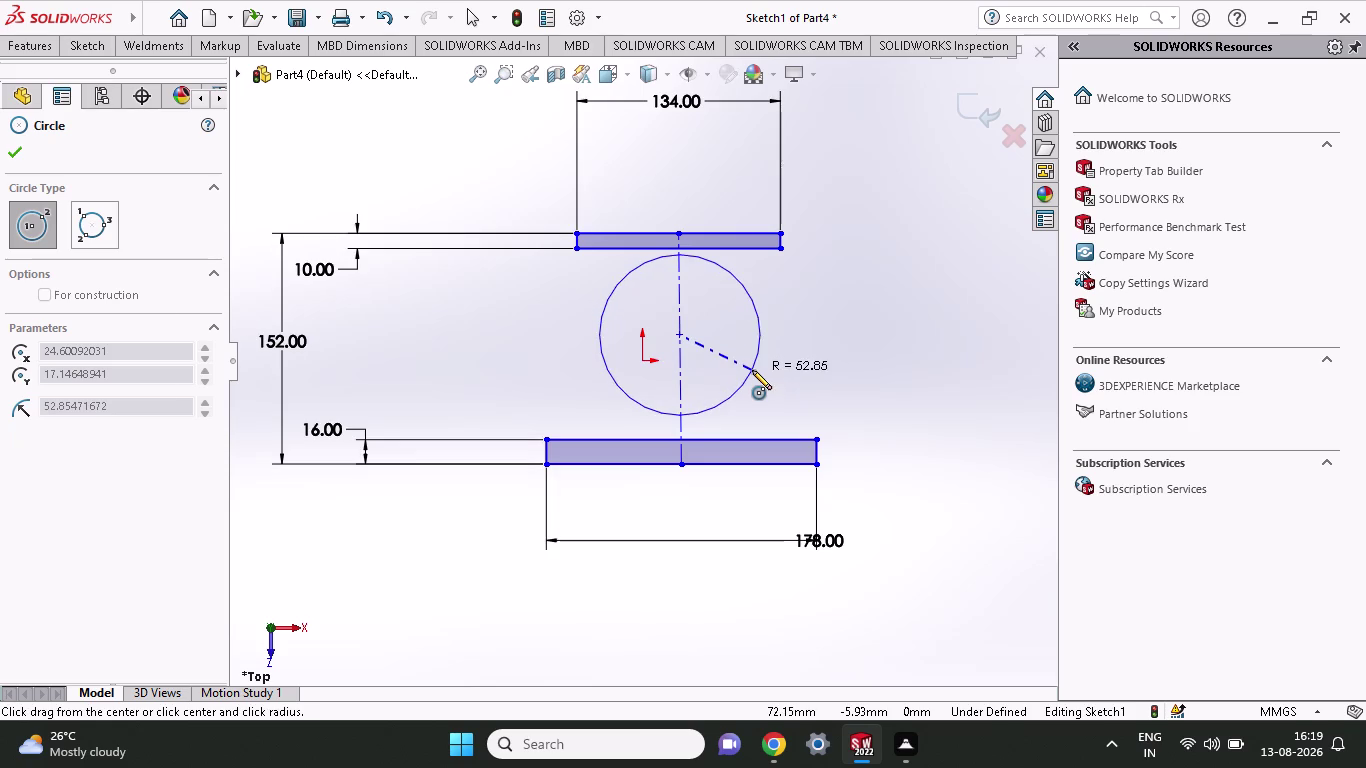
click(29, 50)
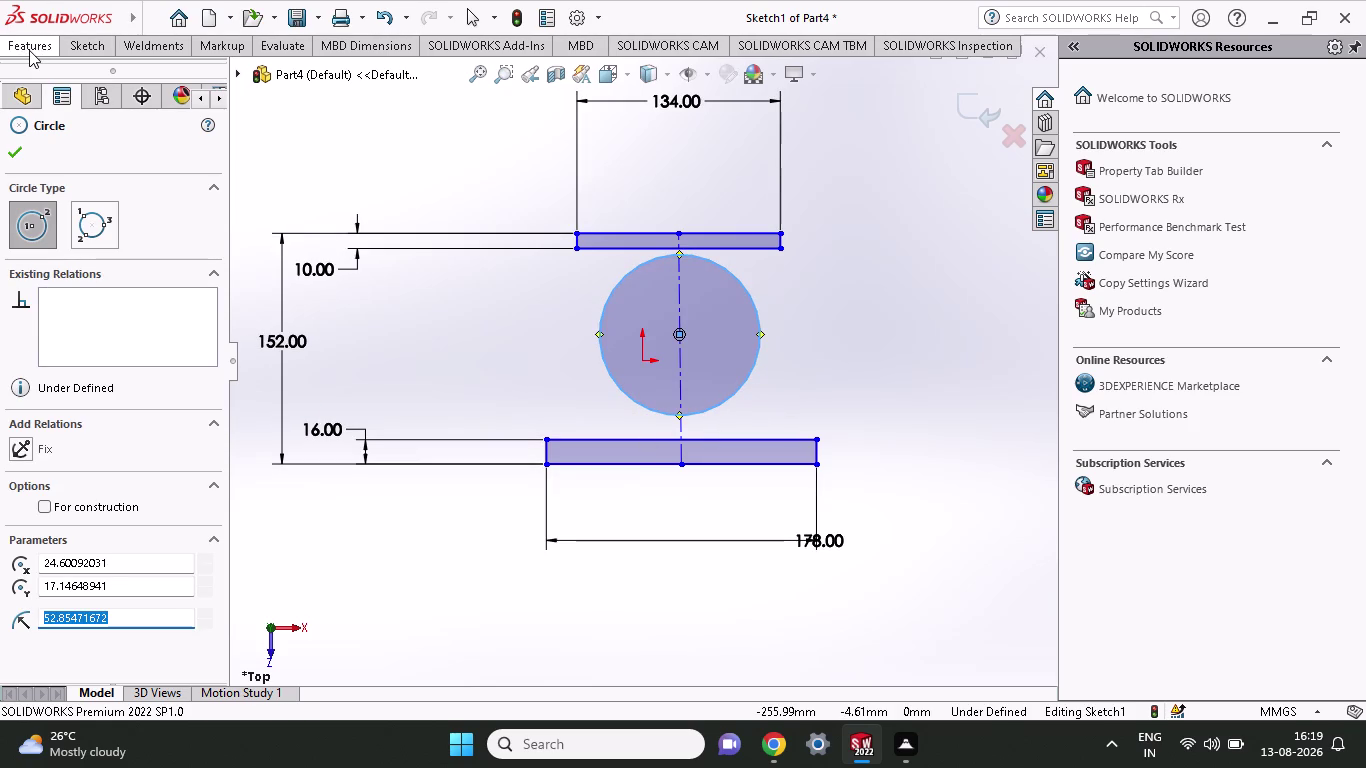
Place a Smart Dimension diameter on the new circle, currently 105.71.
click(102, 47)
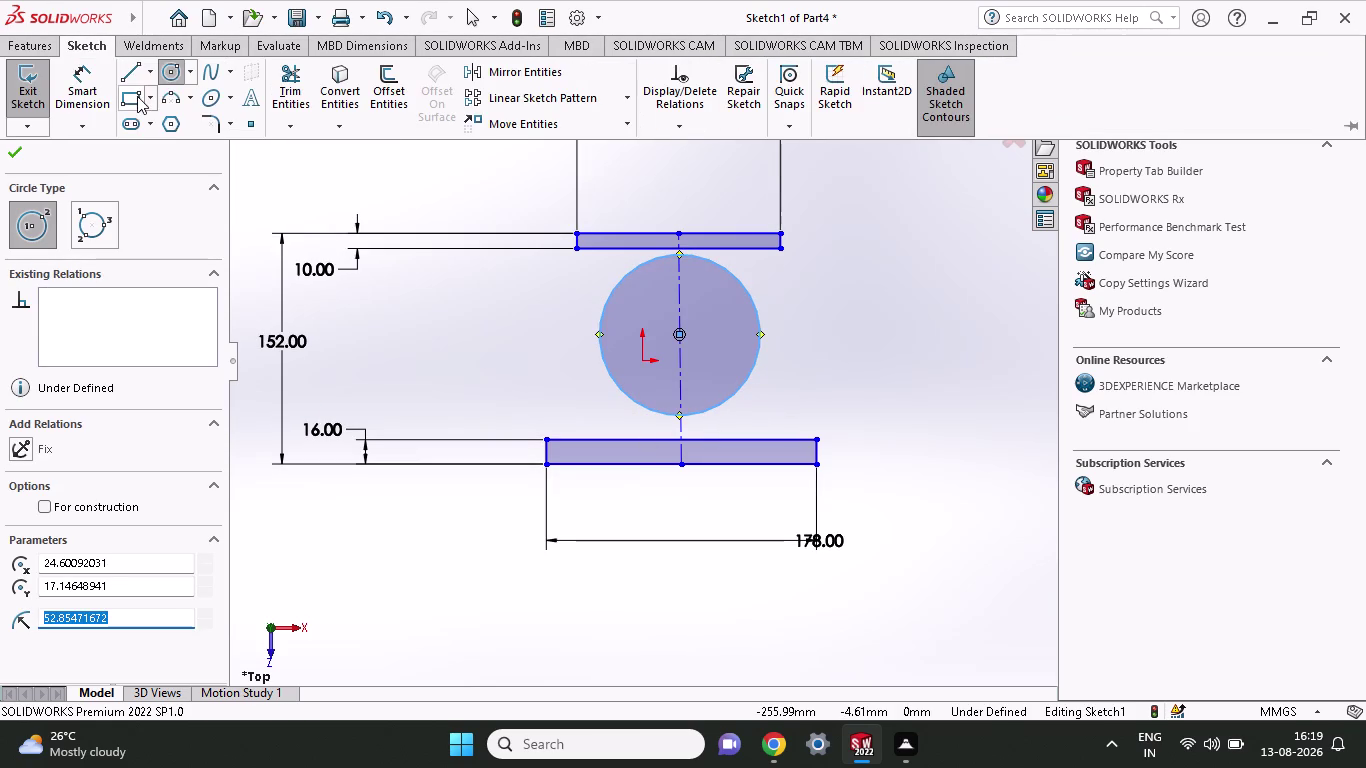
click(86, 92)
click(756, 356)
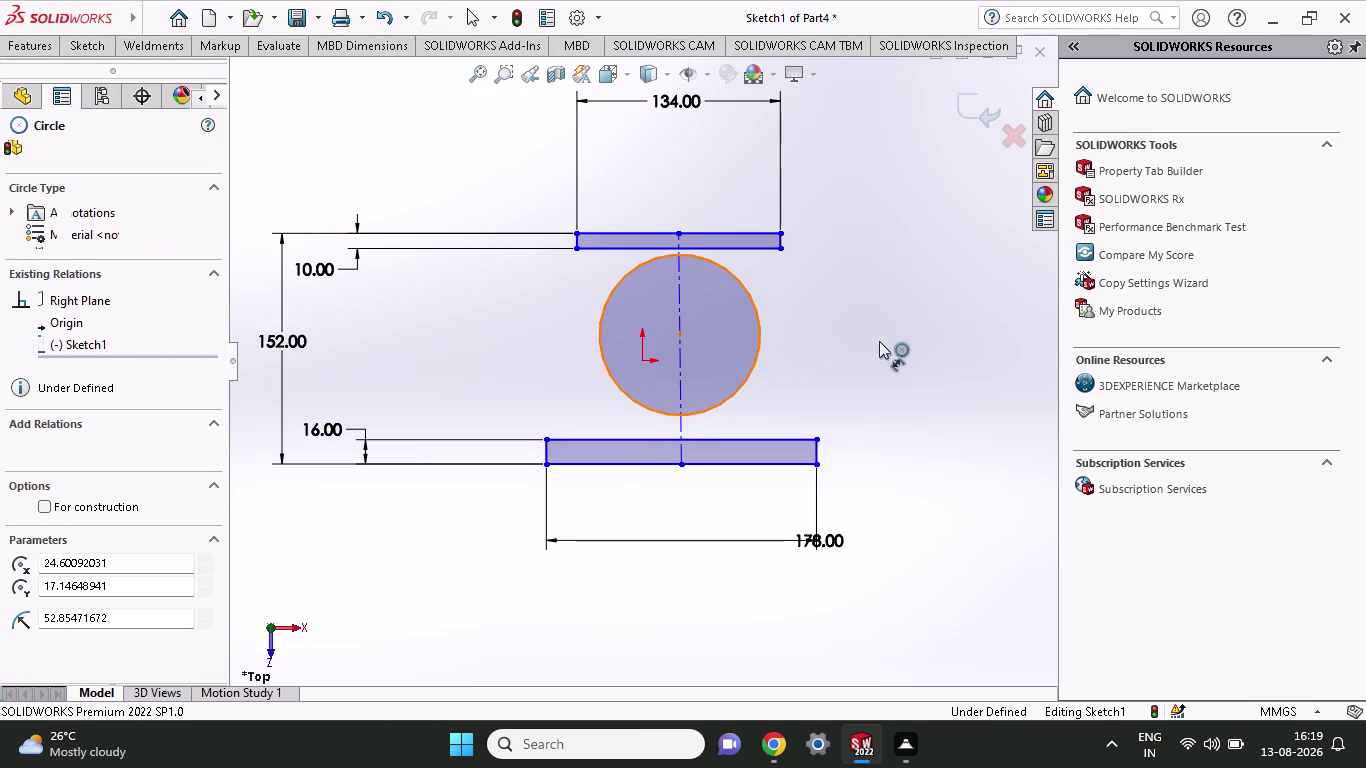
click(1008, 374)
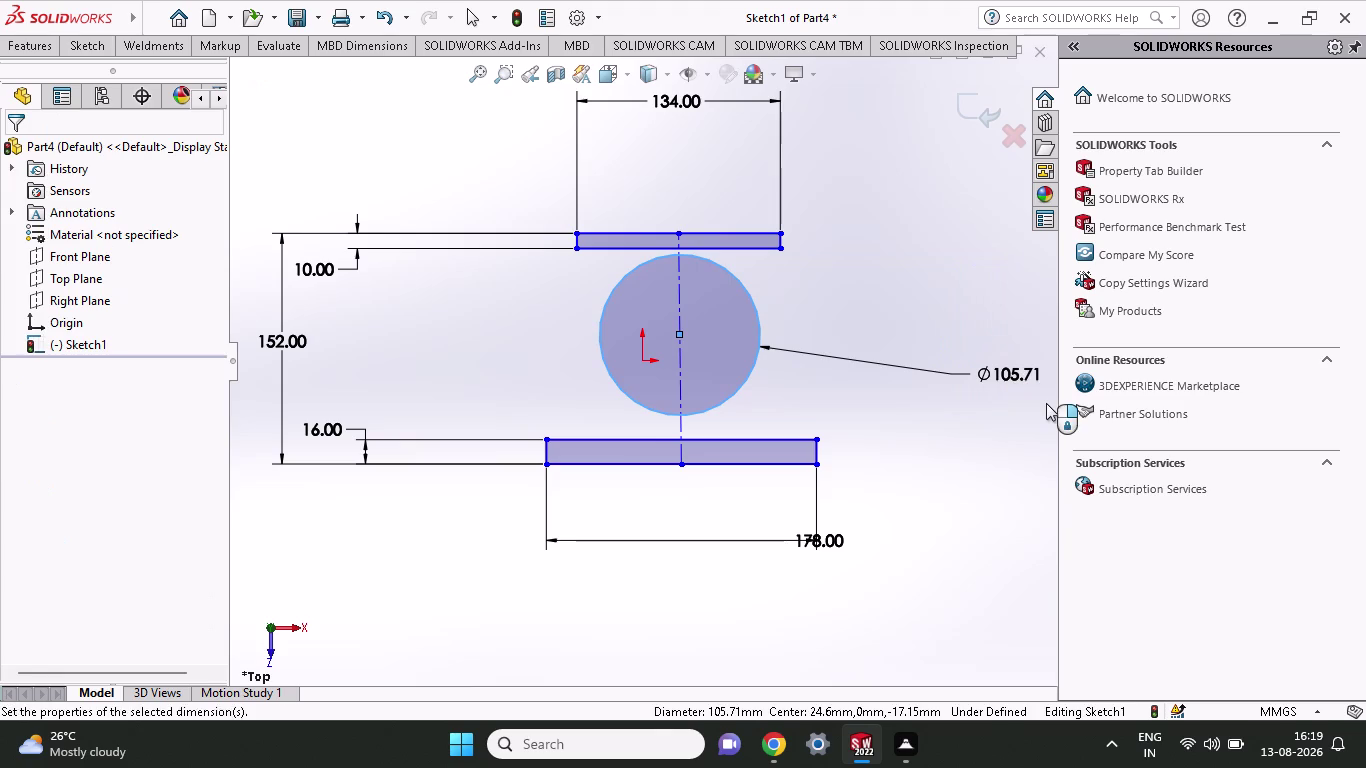
Set the circle's diameter dimension to 90 mm.
key(9)
key(0)
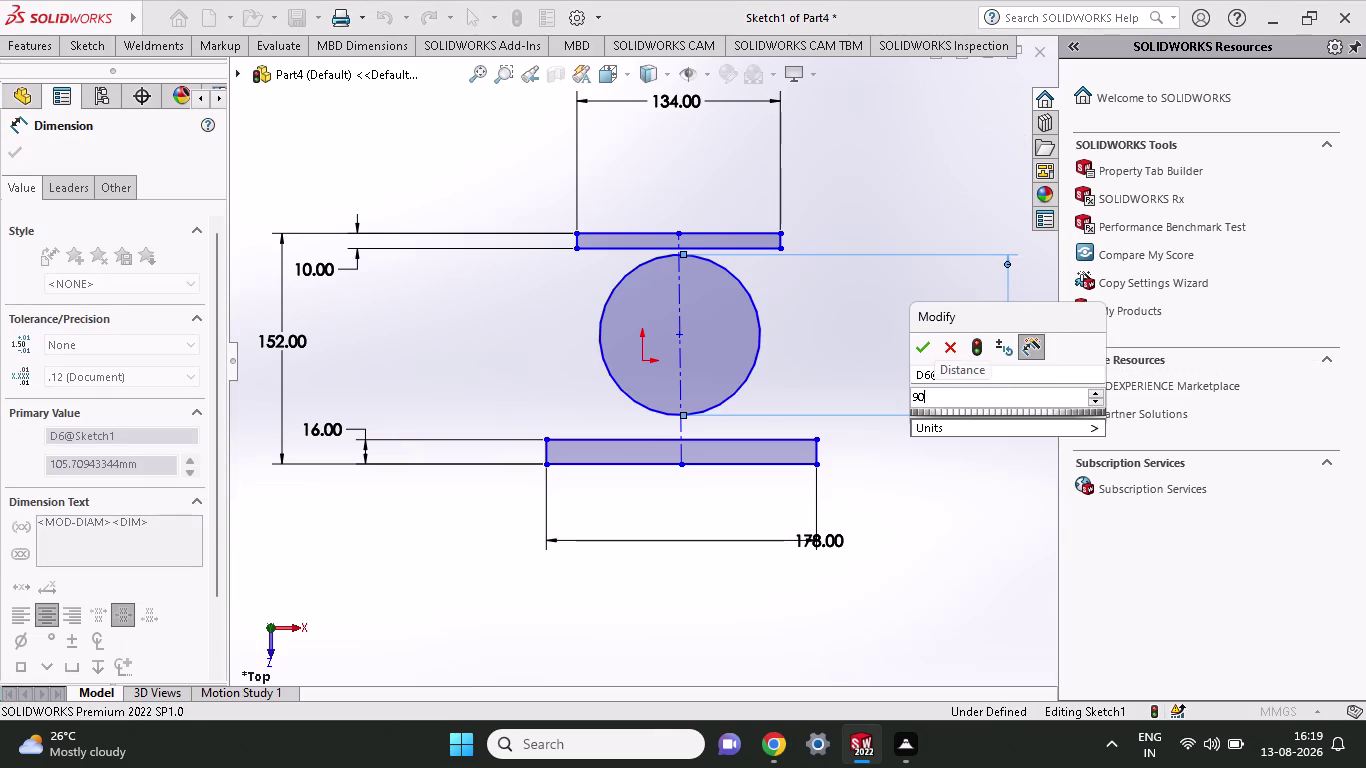
key(Return)
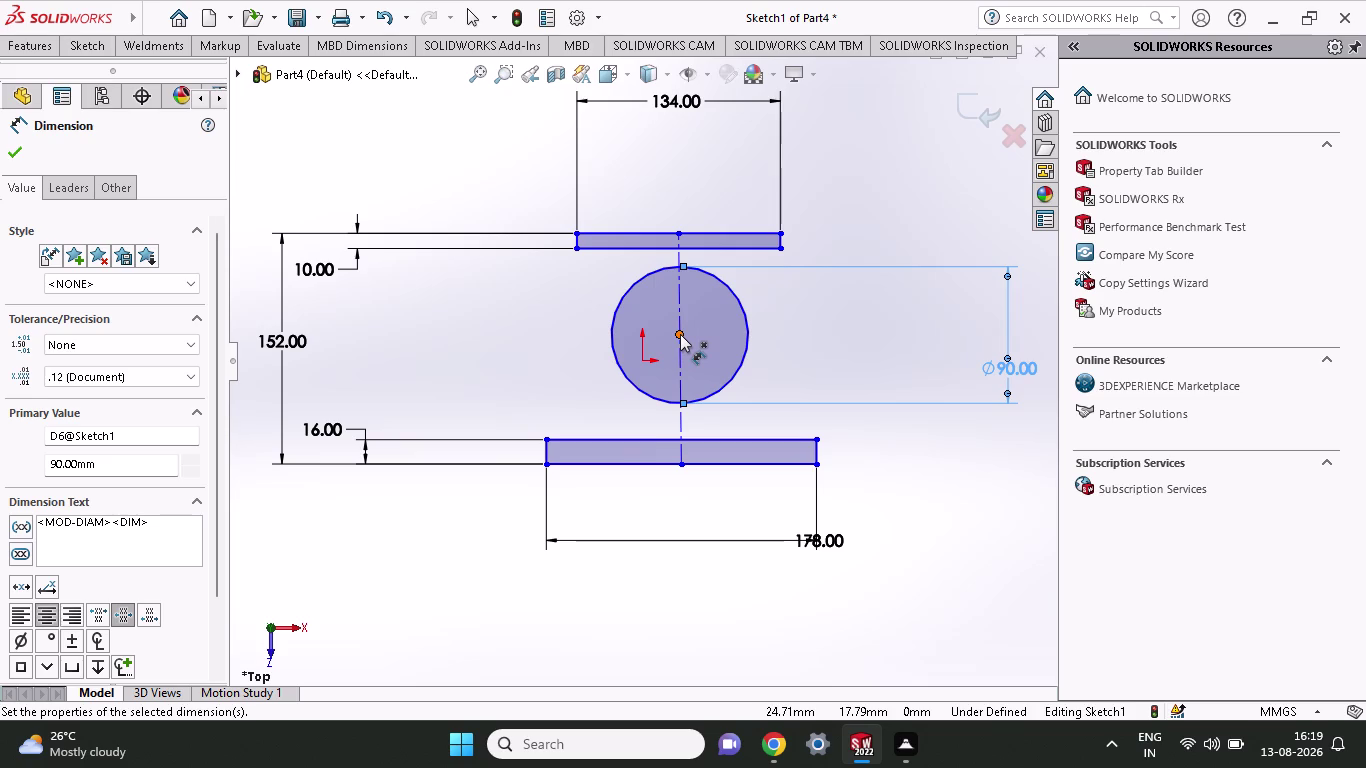
click(818, 466)
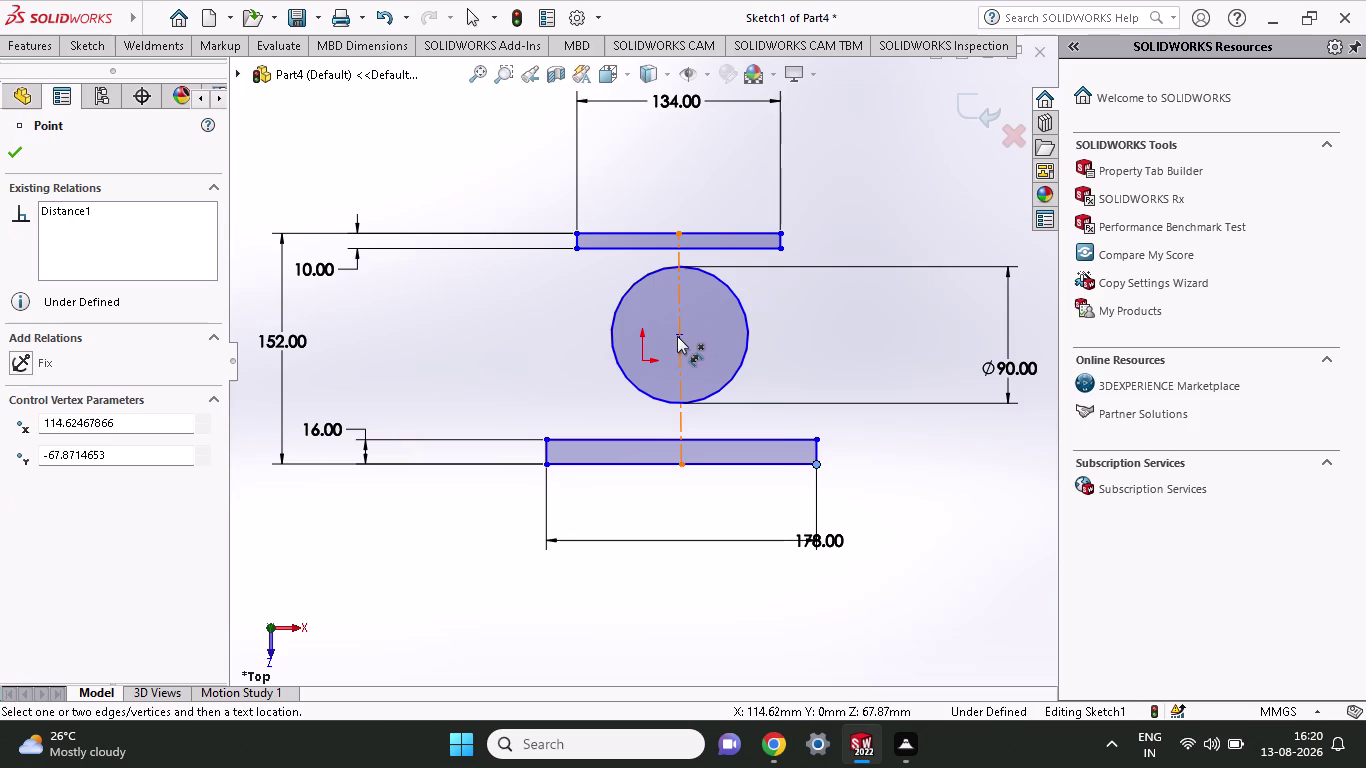
Dimension the circle centre 76 mm from the bottom bar's corner.
click(677, 336)
click(965, 399)
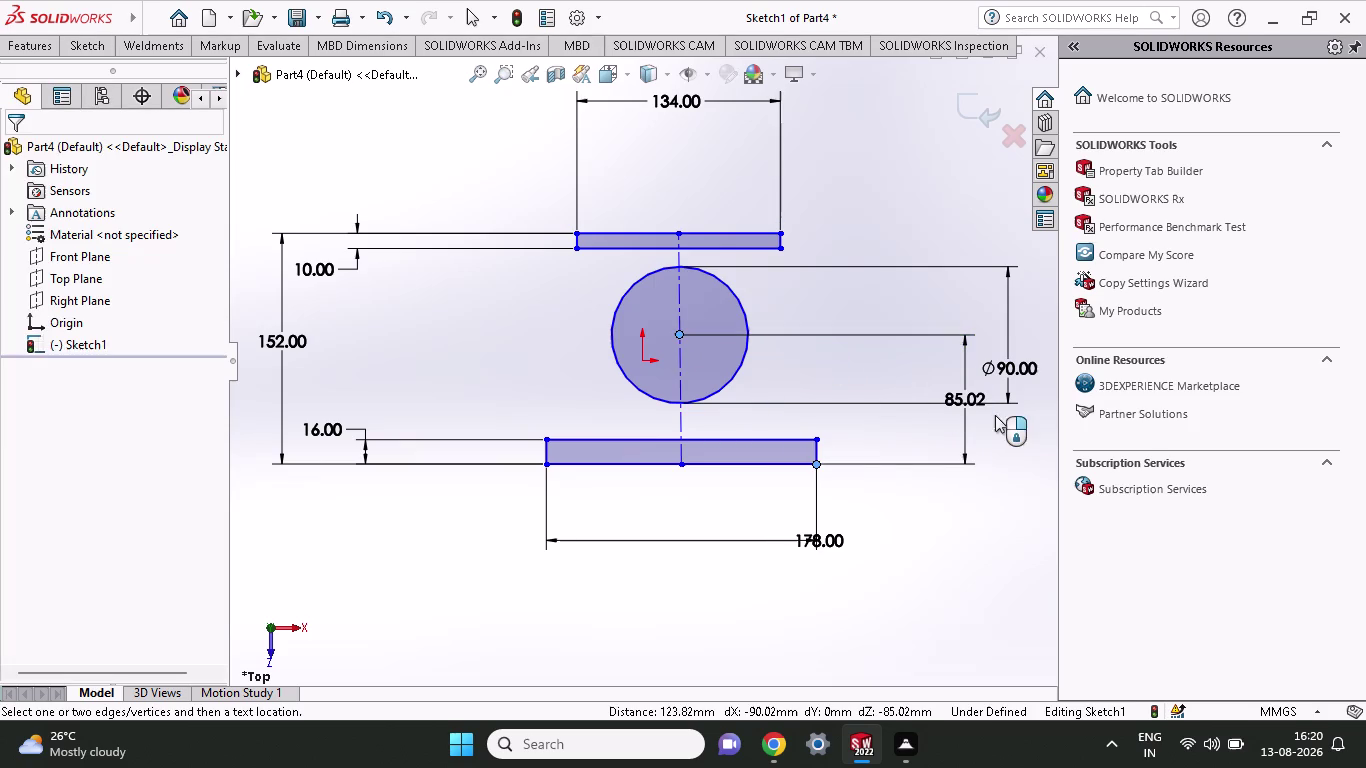
key(7)
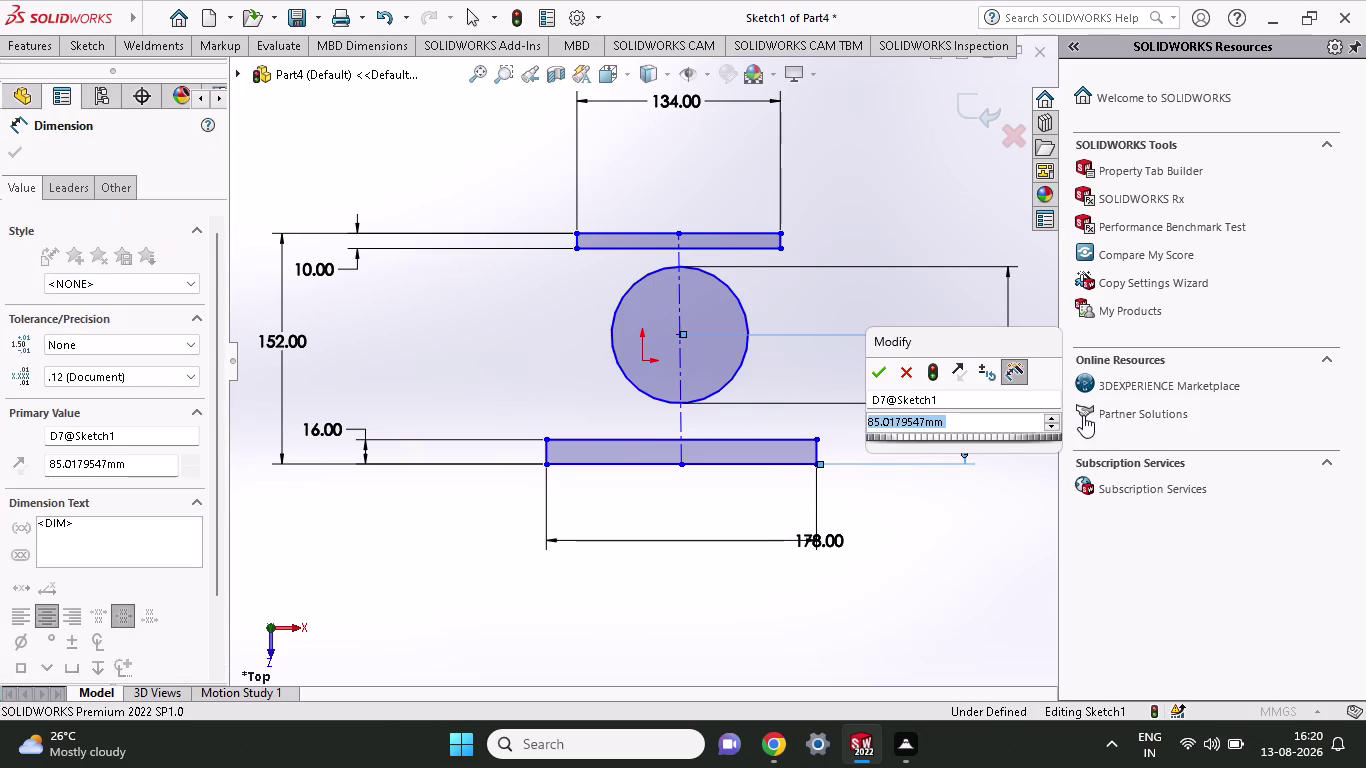
key(6)
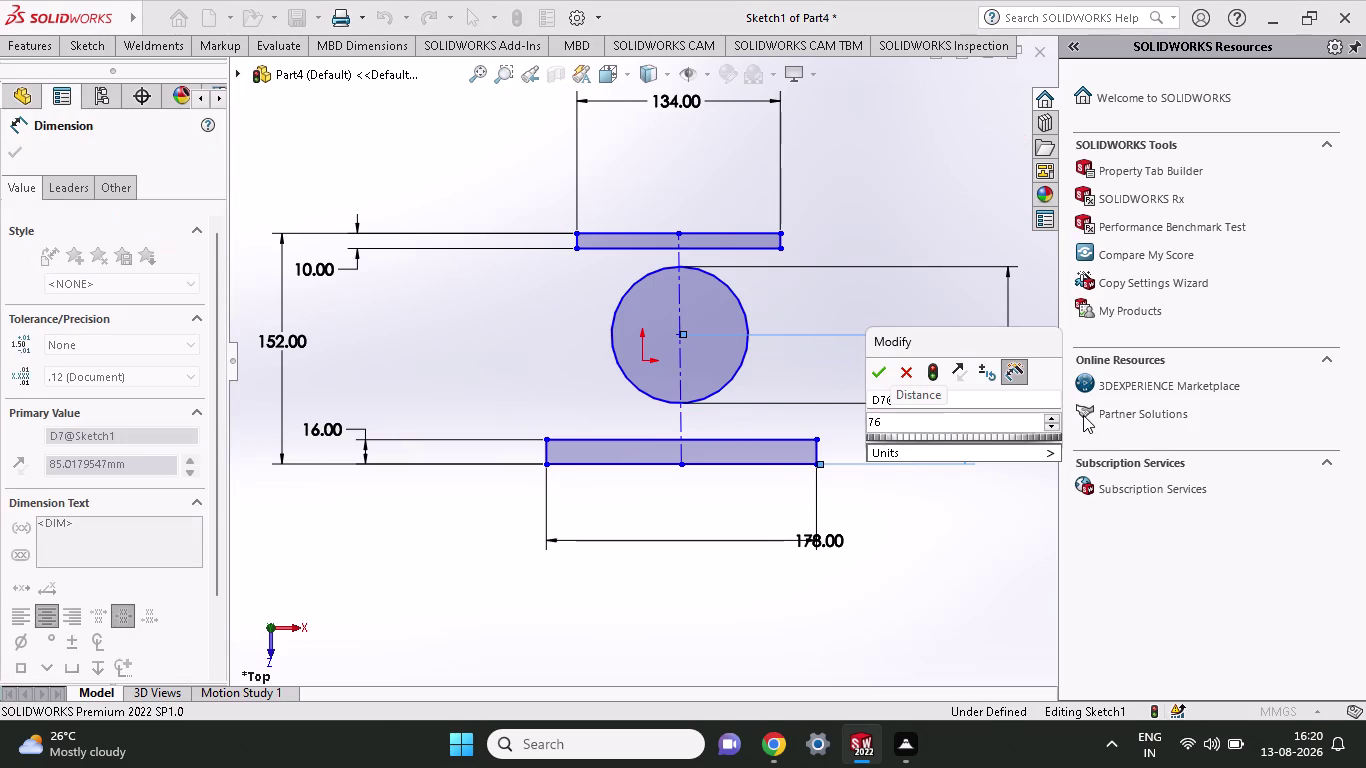
key(Return)
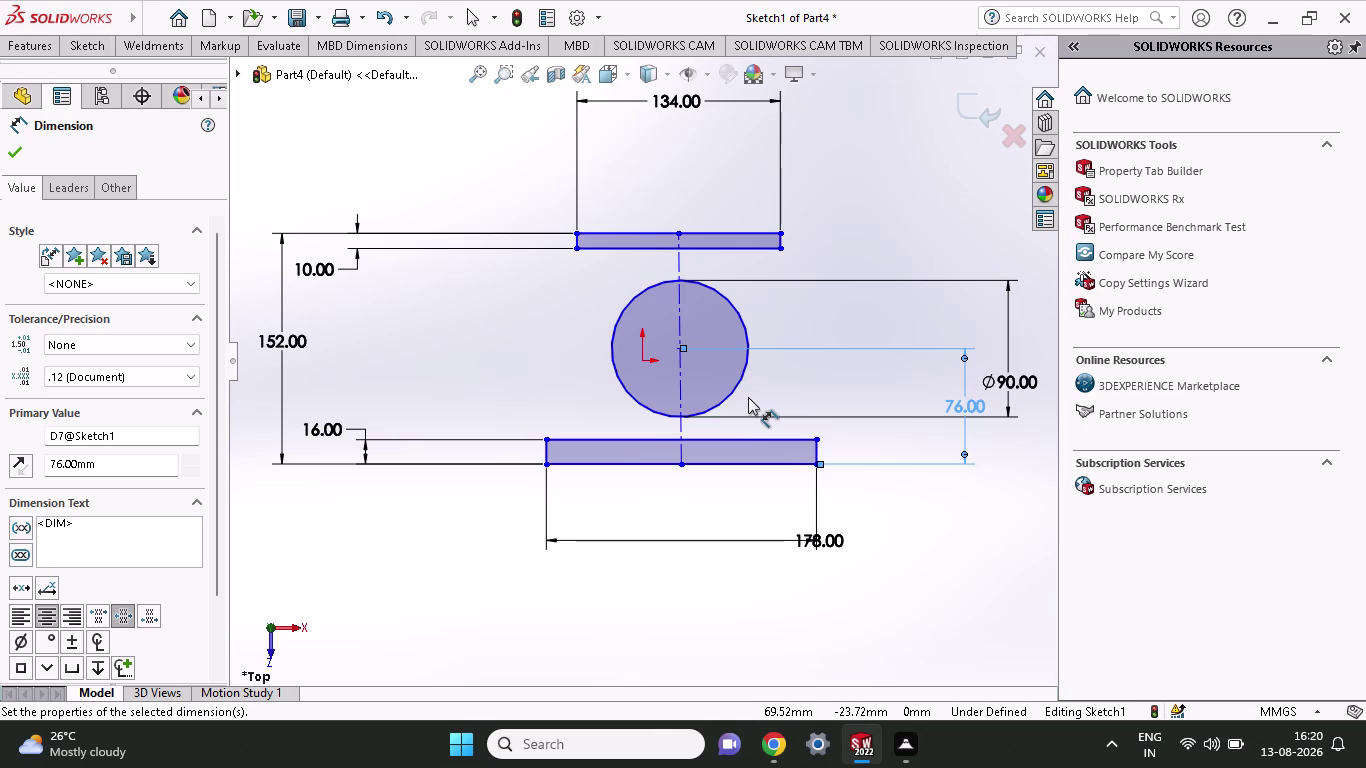
click(88, 43)
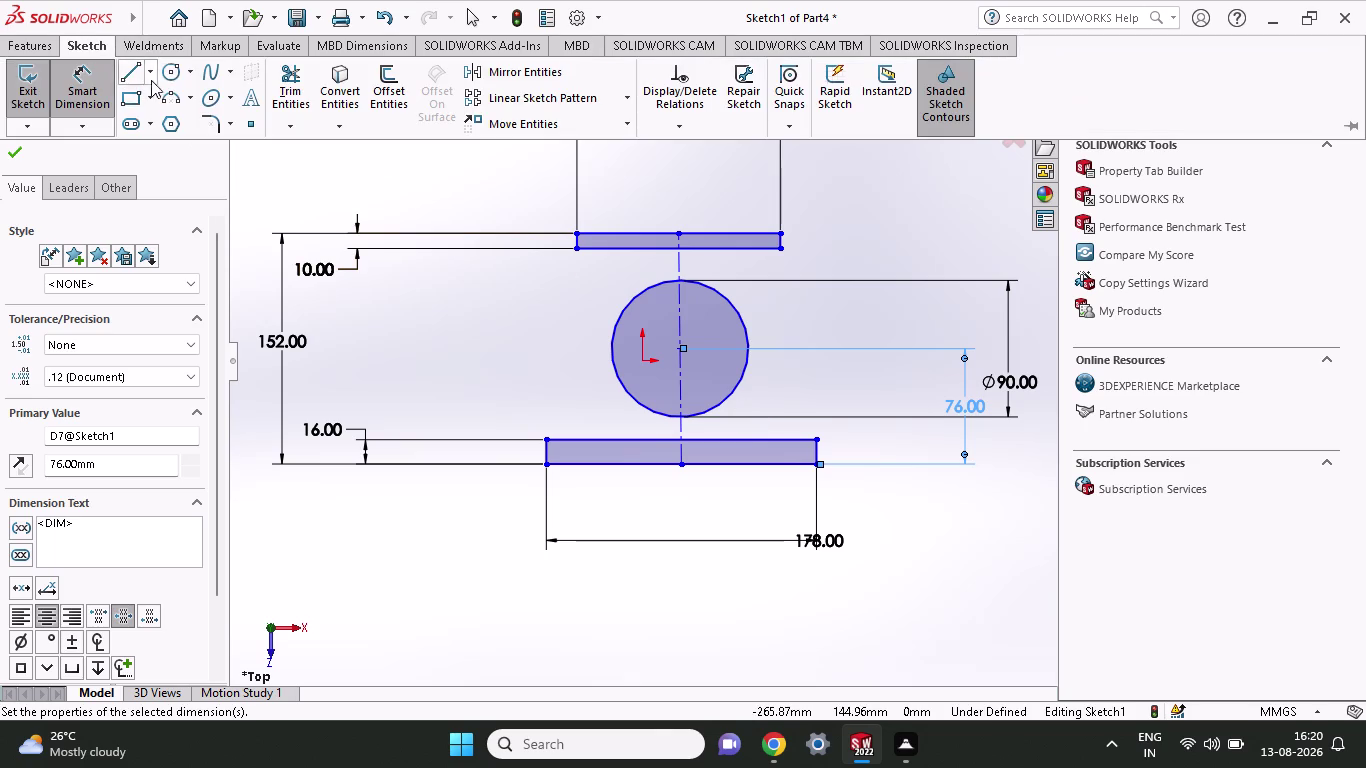
Draw a larger circle concentric with the 90 mm circle.
click(163, 78)
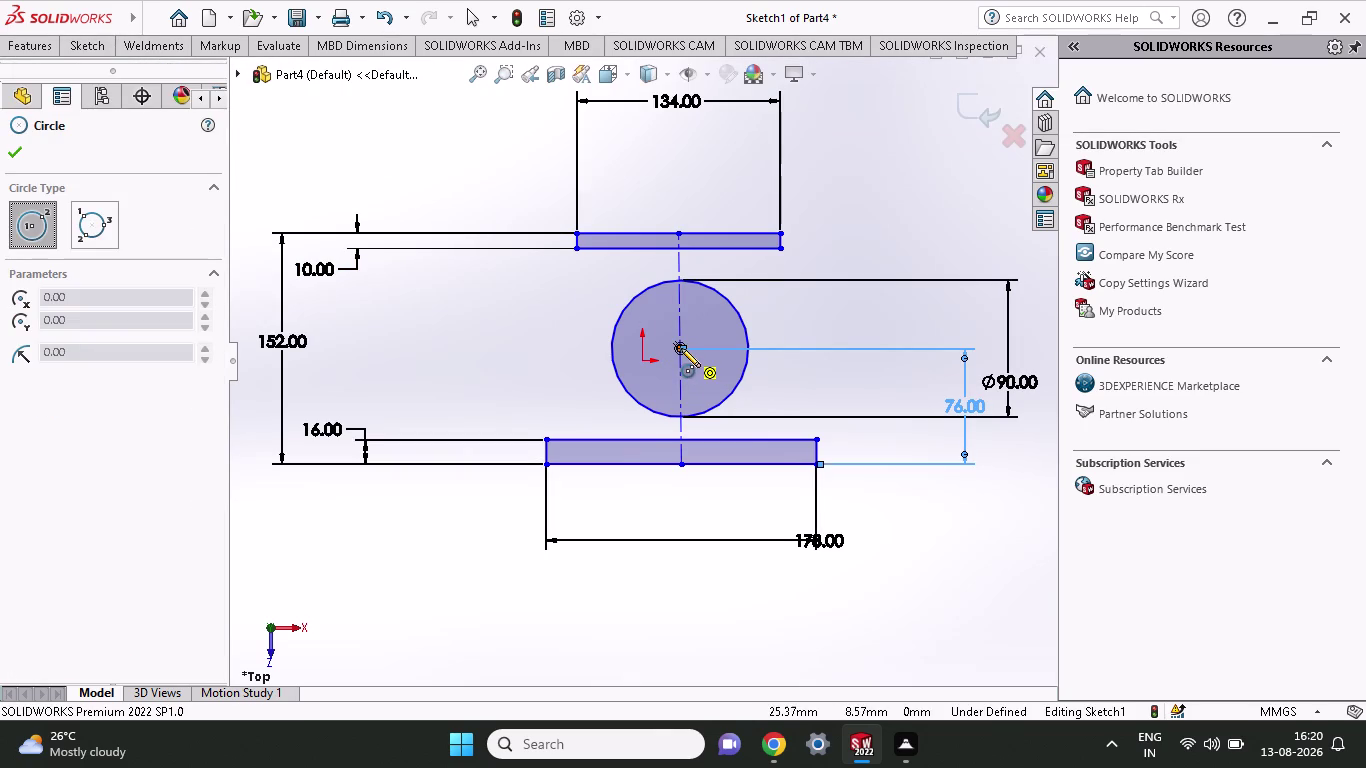
click(681, 348)
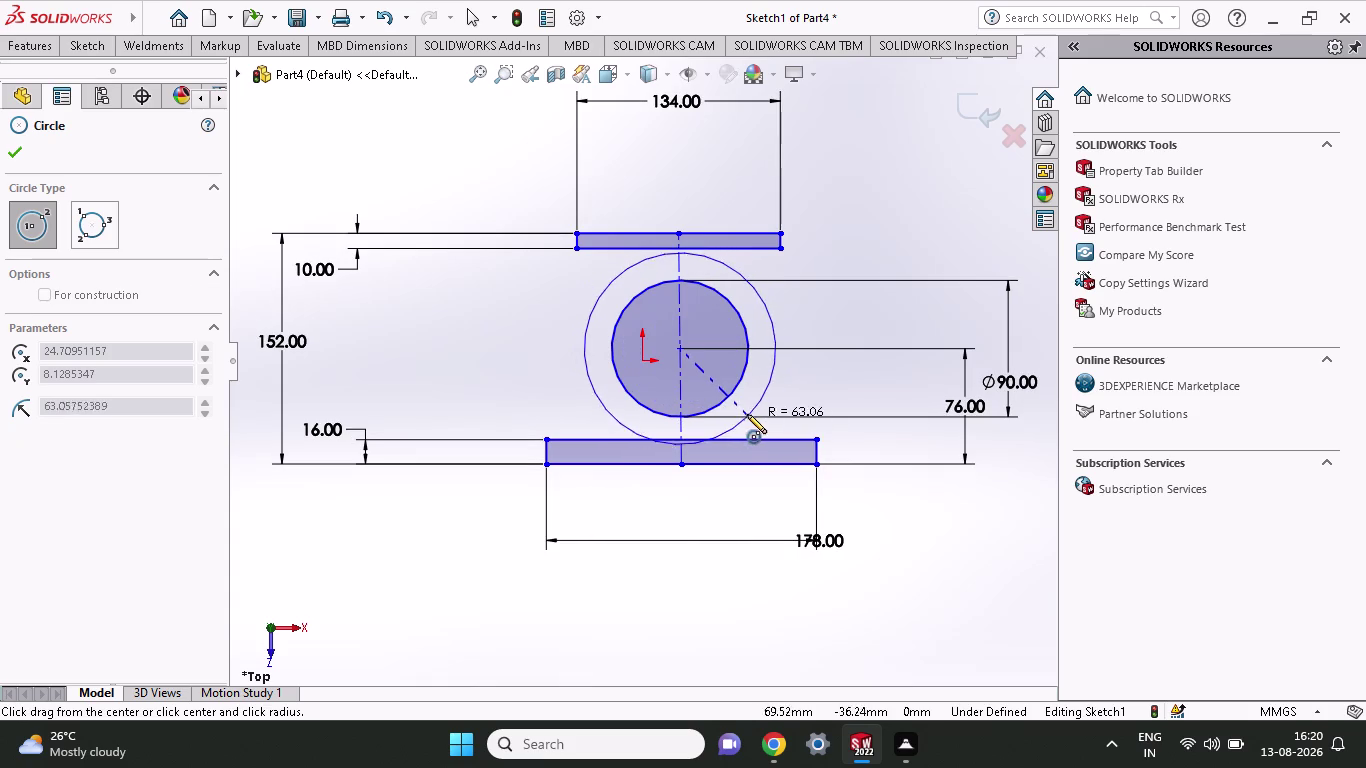
click(739, 408)
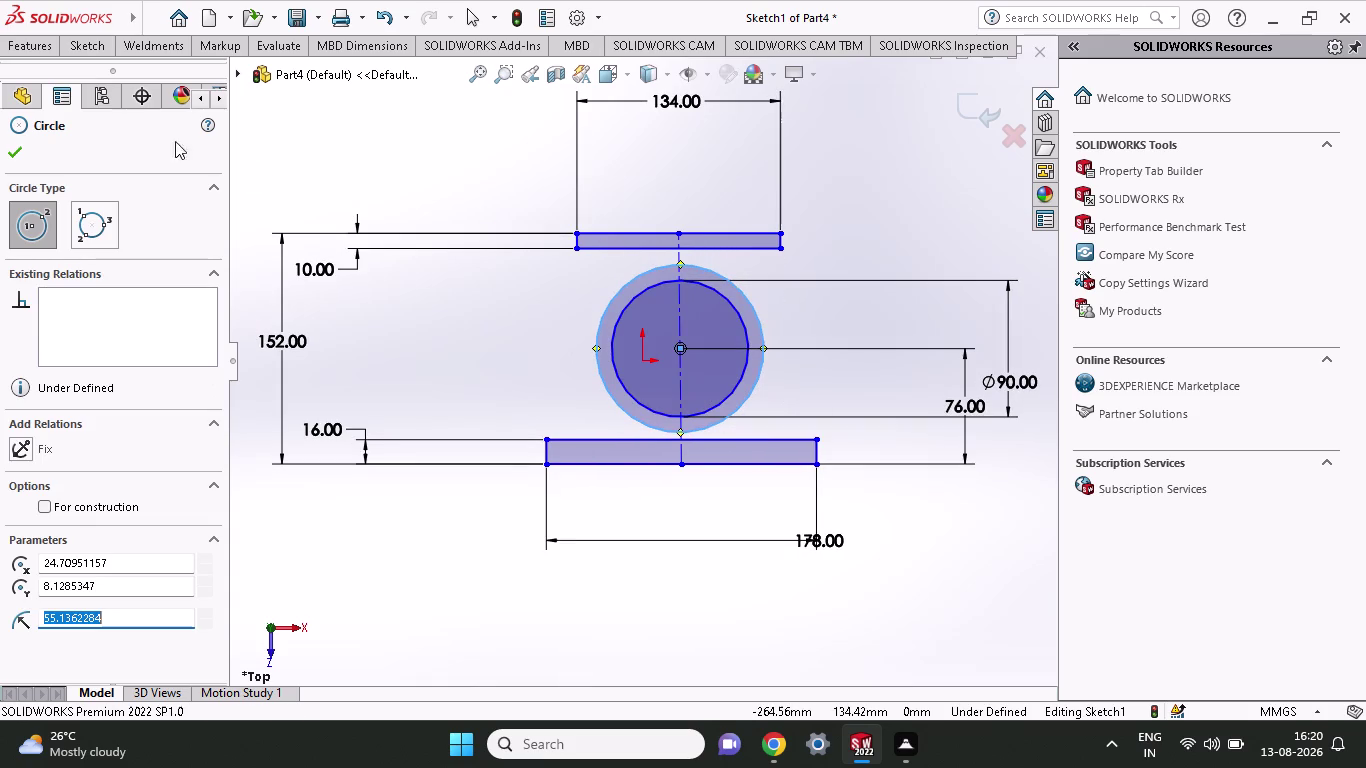
Dimension the outer circle's diameter, entering 108 mm.
click(90, 51)
click(91, 89)
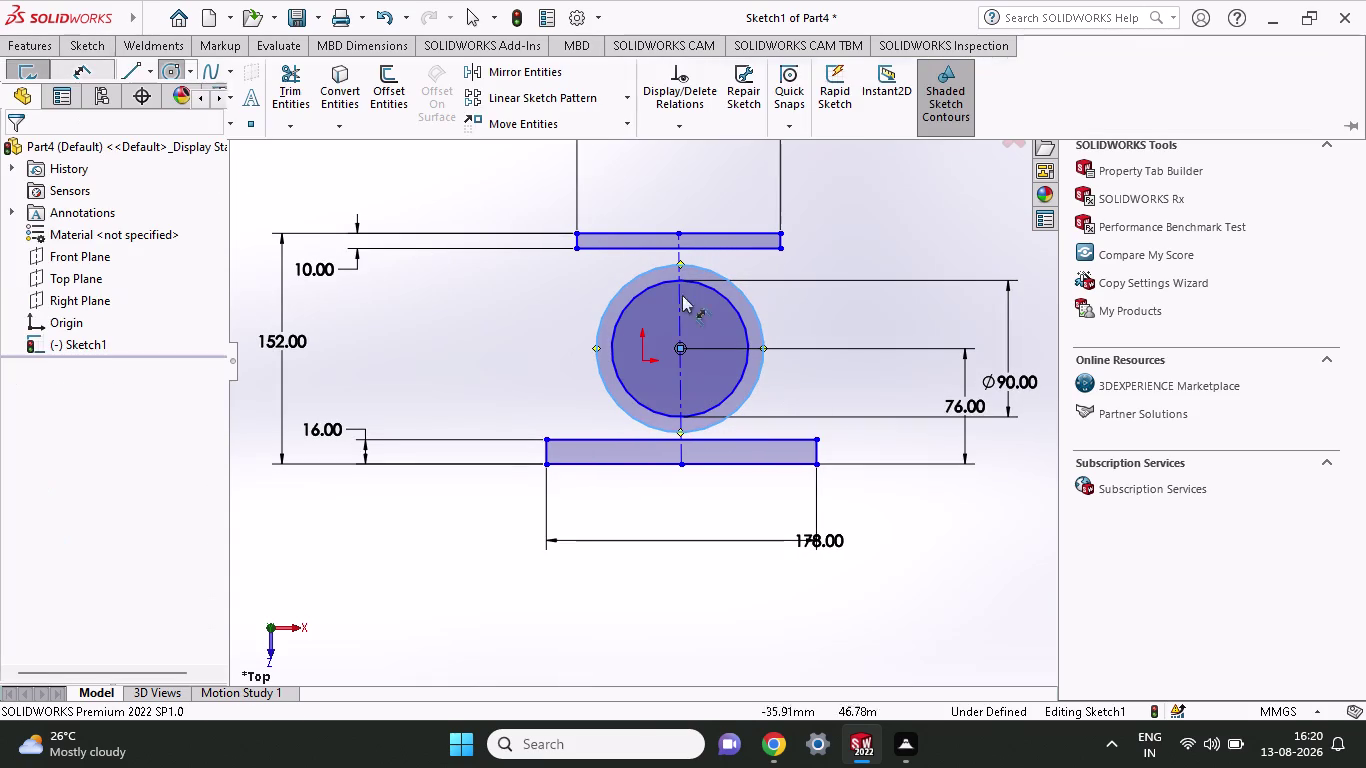
click(763, 336)
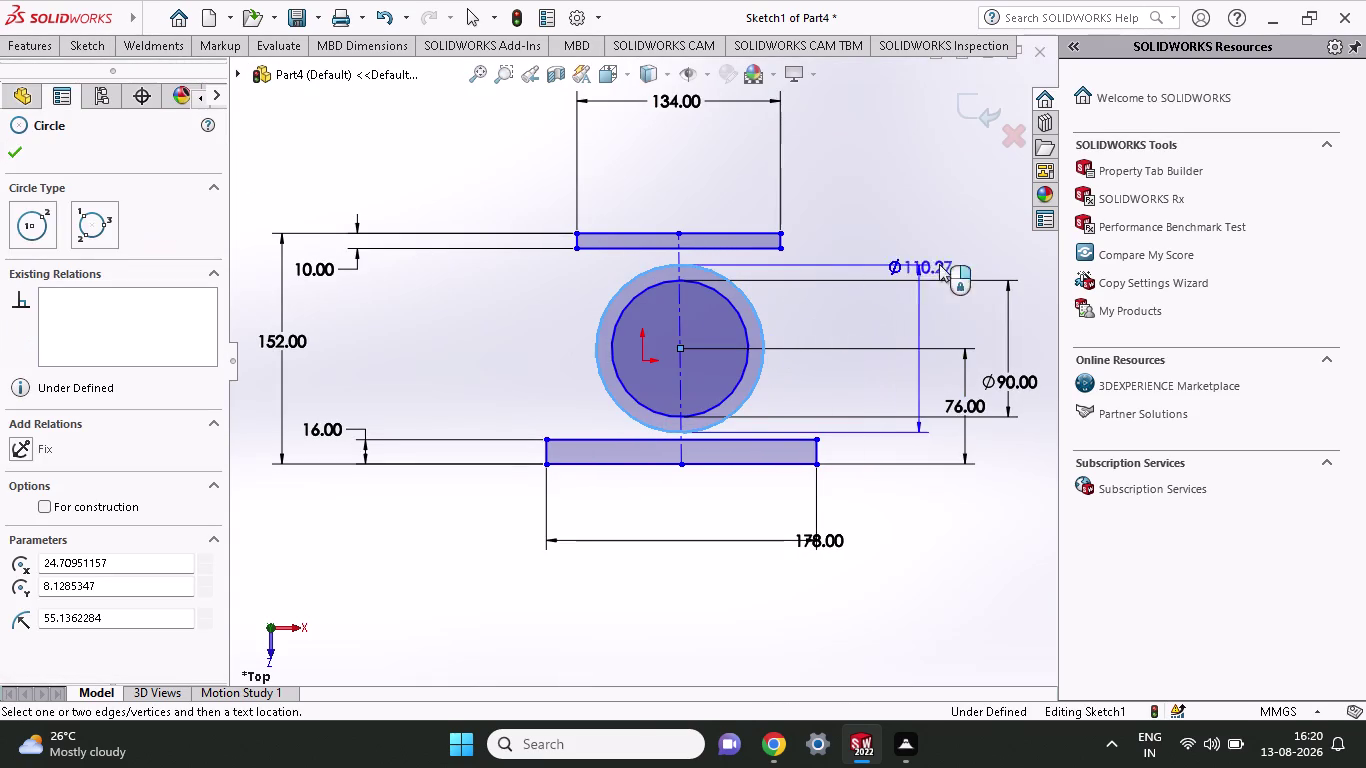
scroll(up, 3)
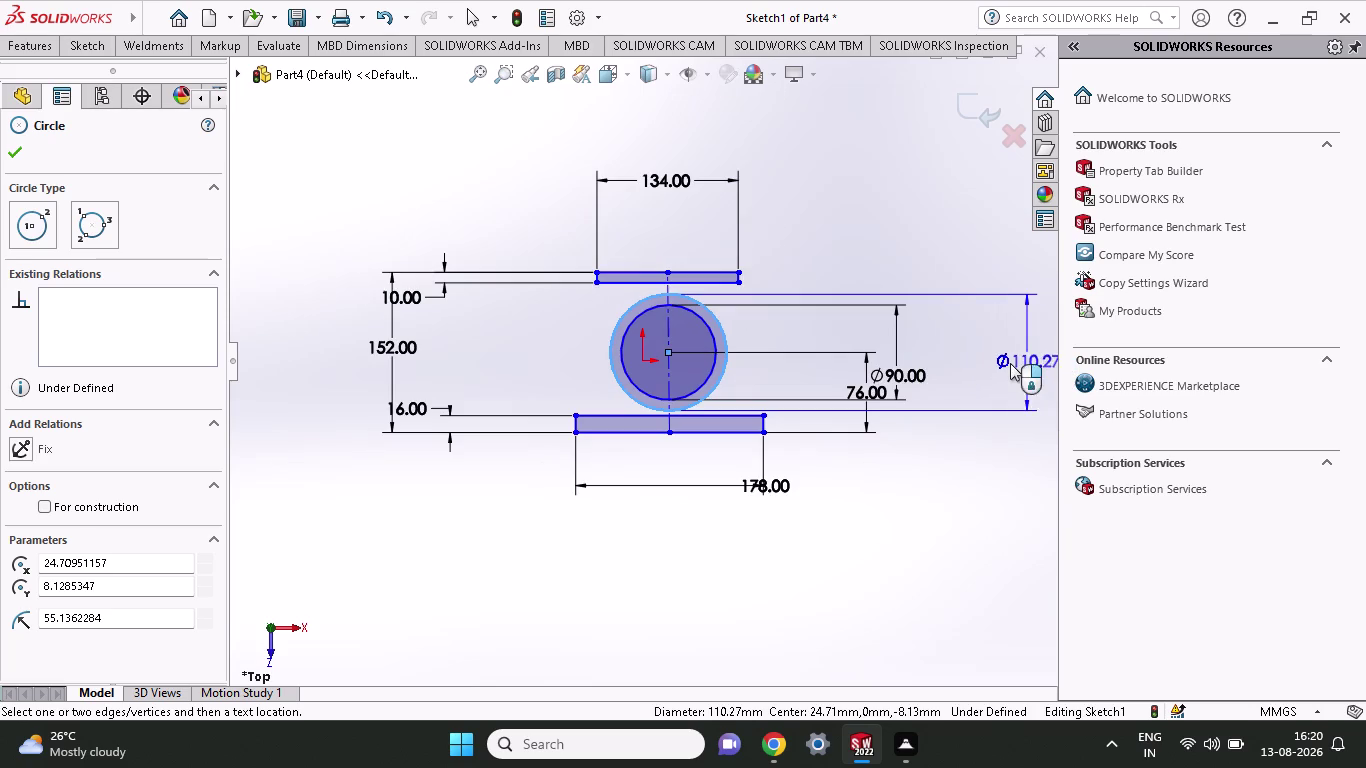
click(960, 367)
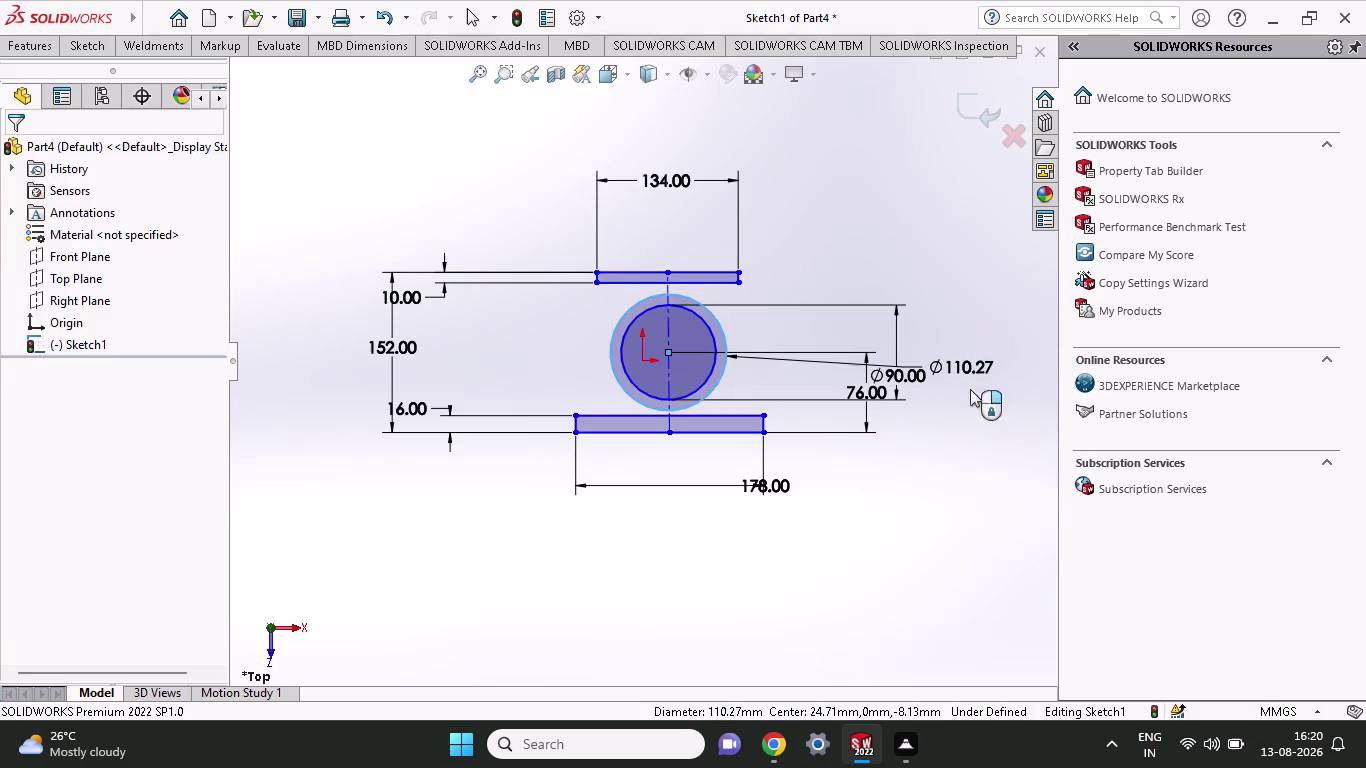
key(1)
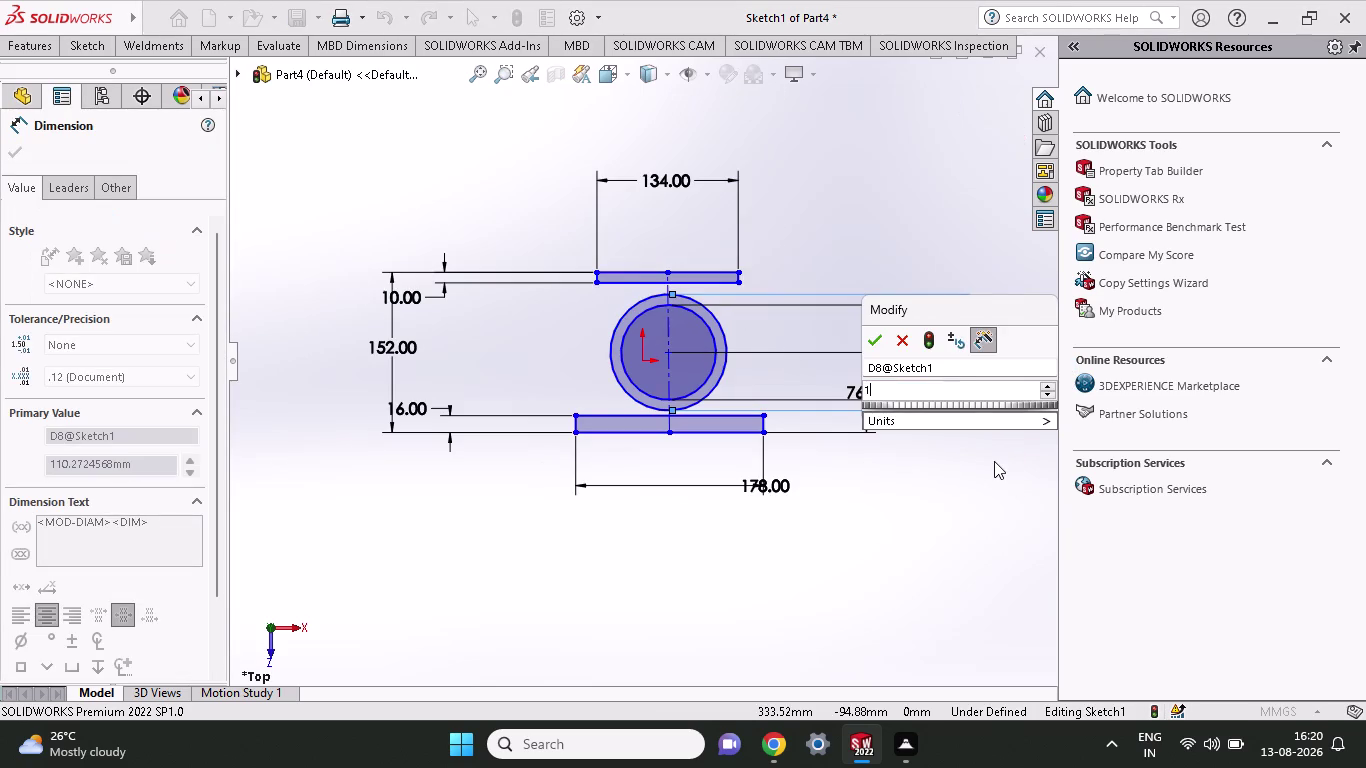
text(05)
key(BackSpace)
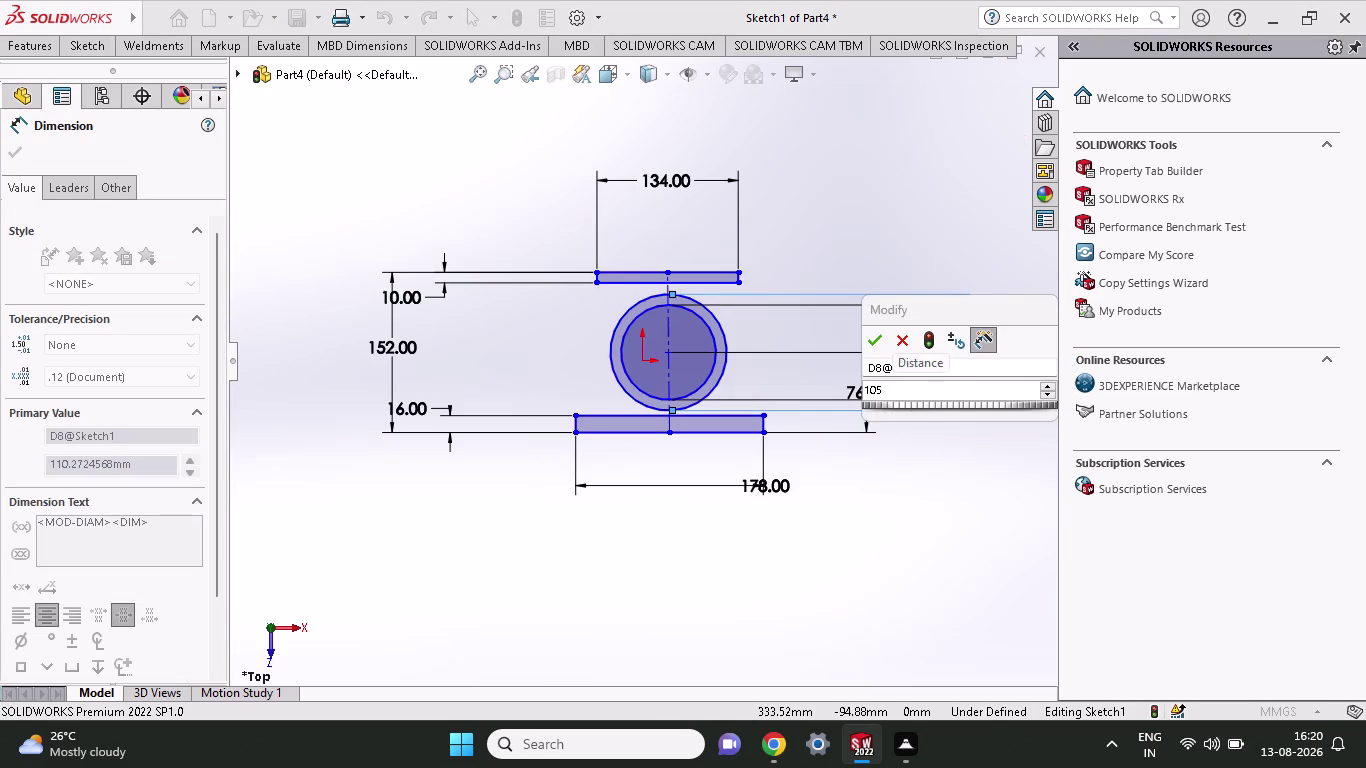
key(8)
key(Return)
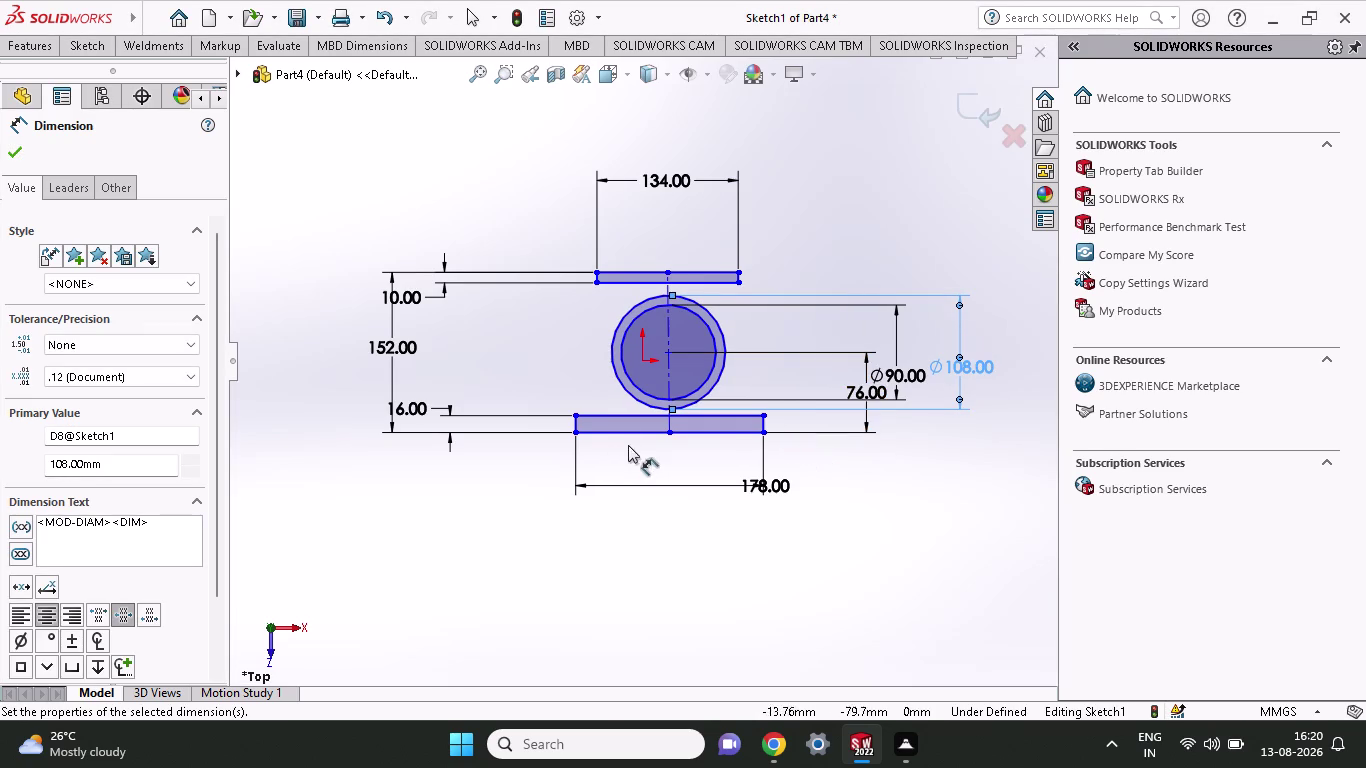
scroll(down, 3)
scroll(down, 3)
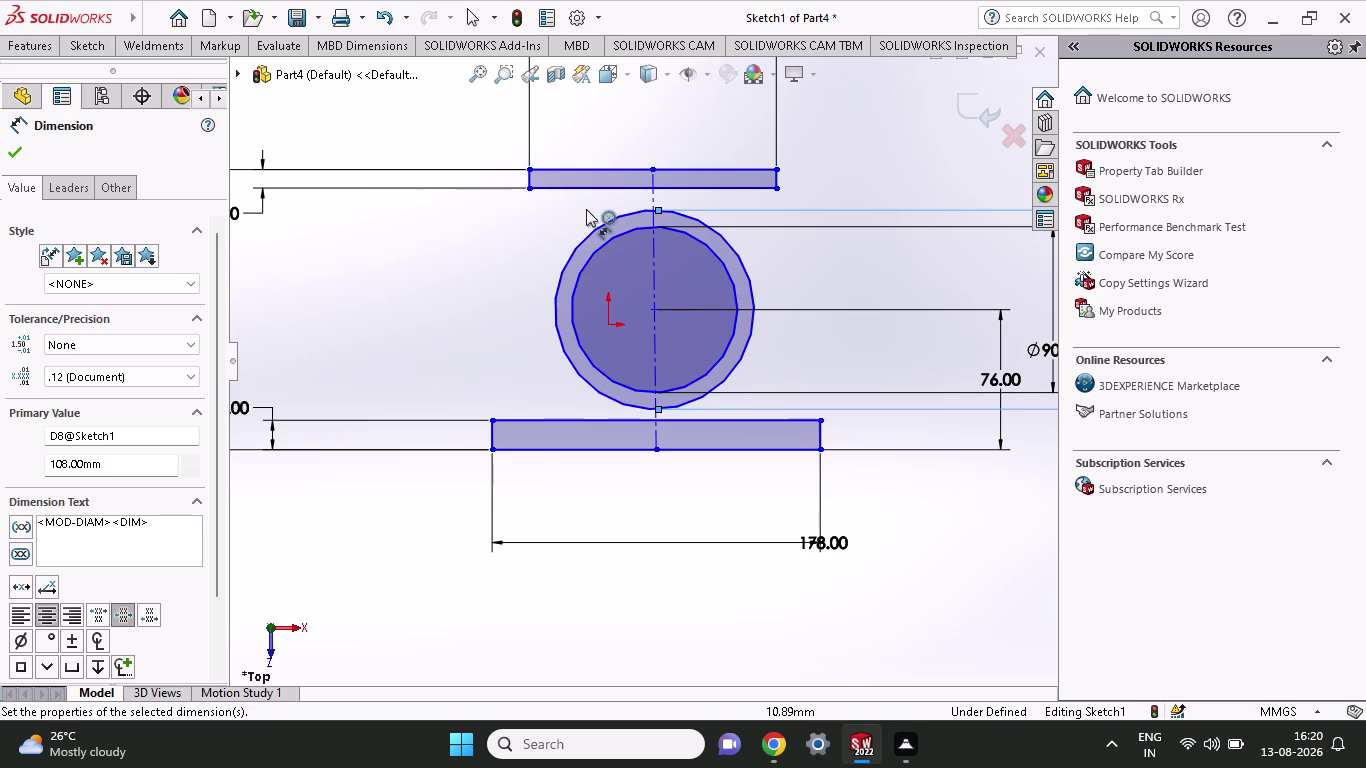
Draw a horizontal centerline through the circles' centre, extending past both sides.
click(75, 46)
click(151, 69)
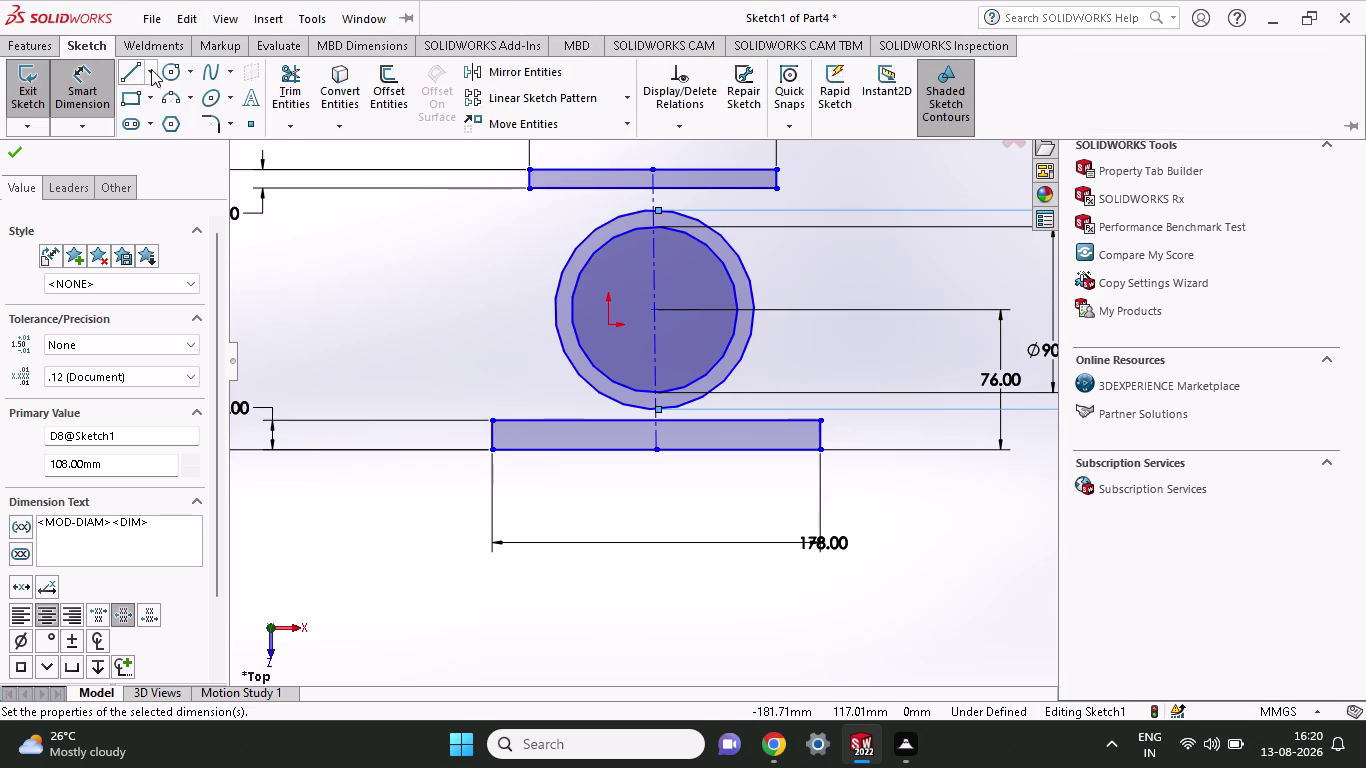
click(161, 121)
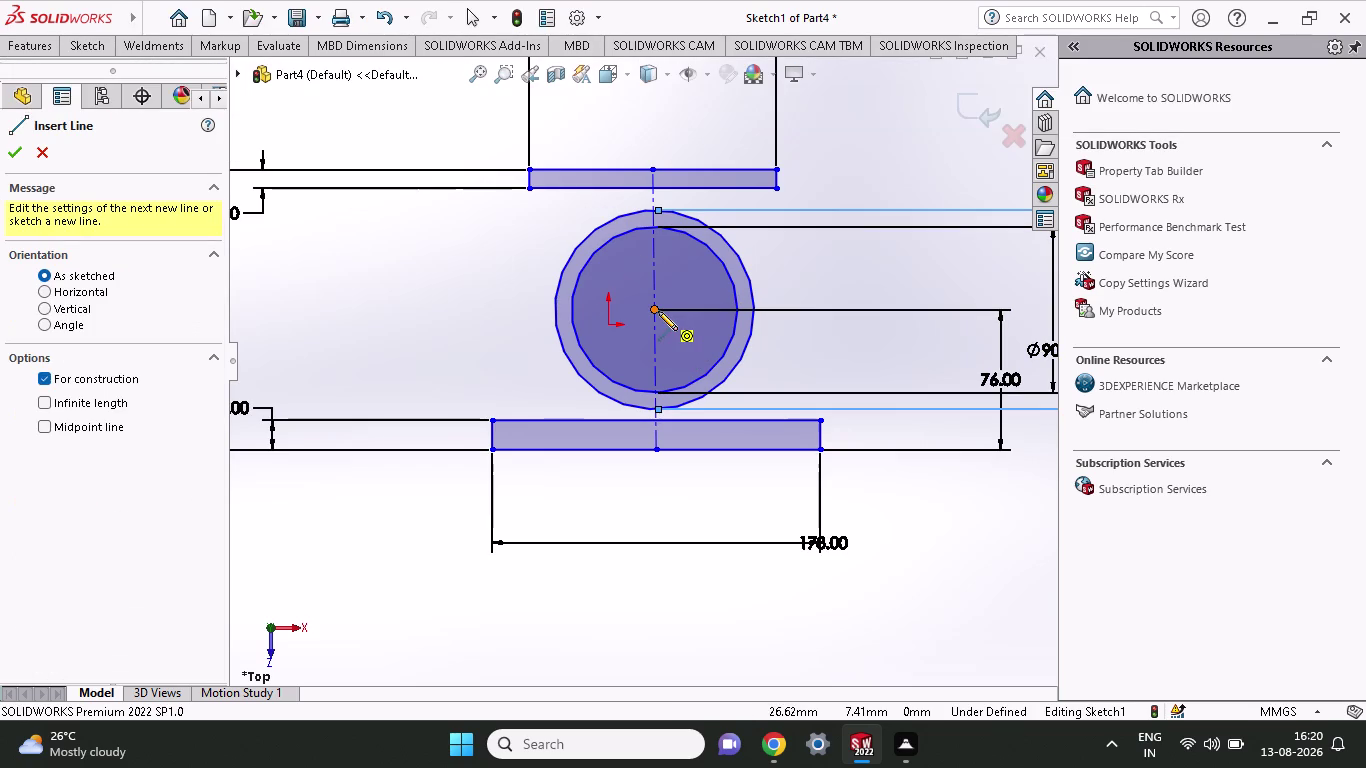
click(658, 311)
click(374, 308)
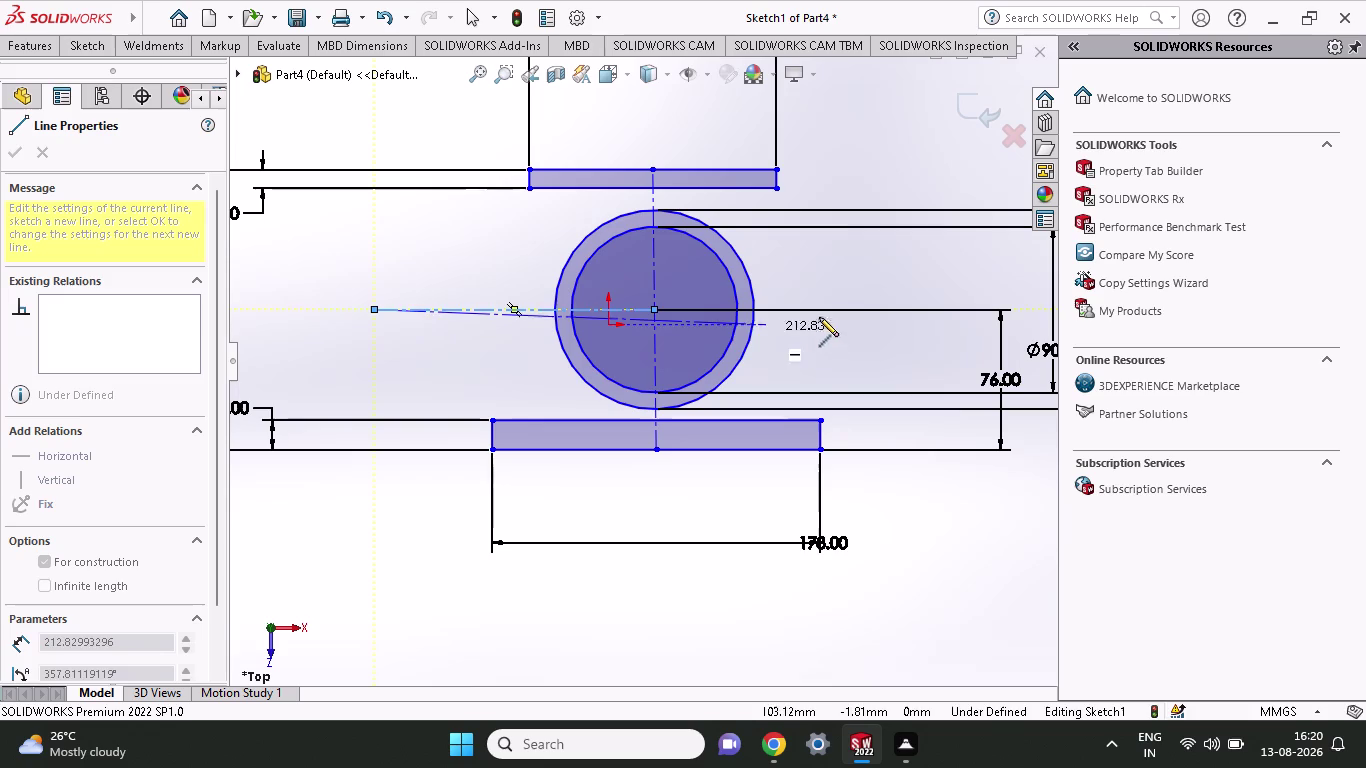
click(909, 307)
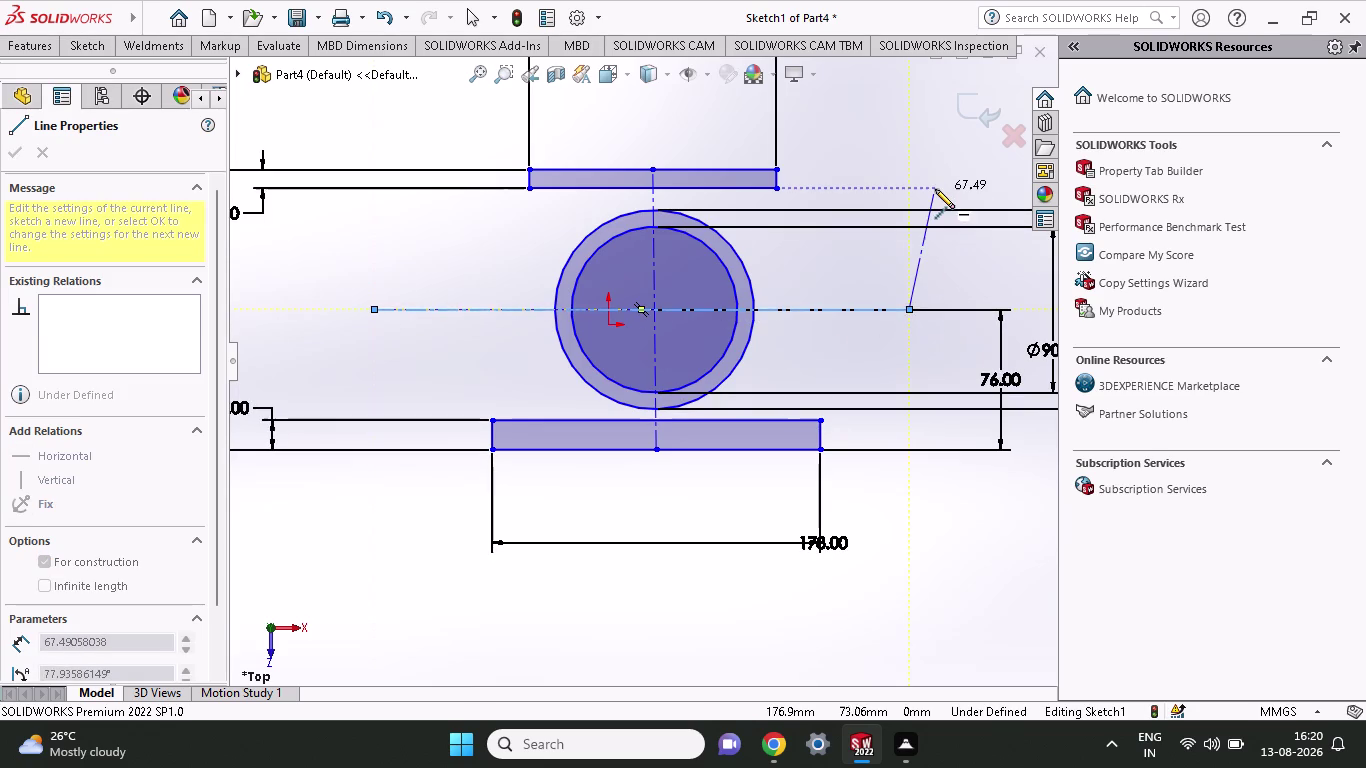
key(Return)
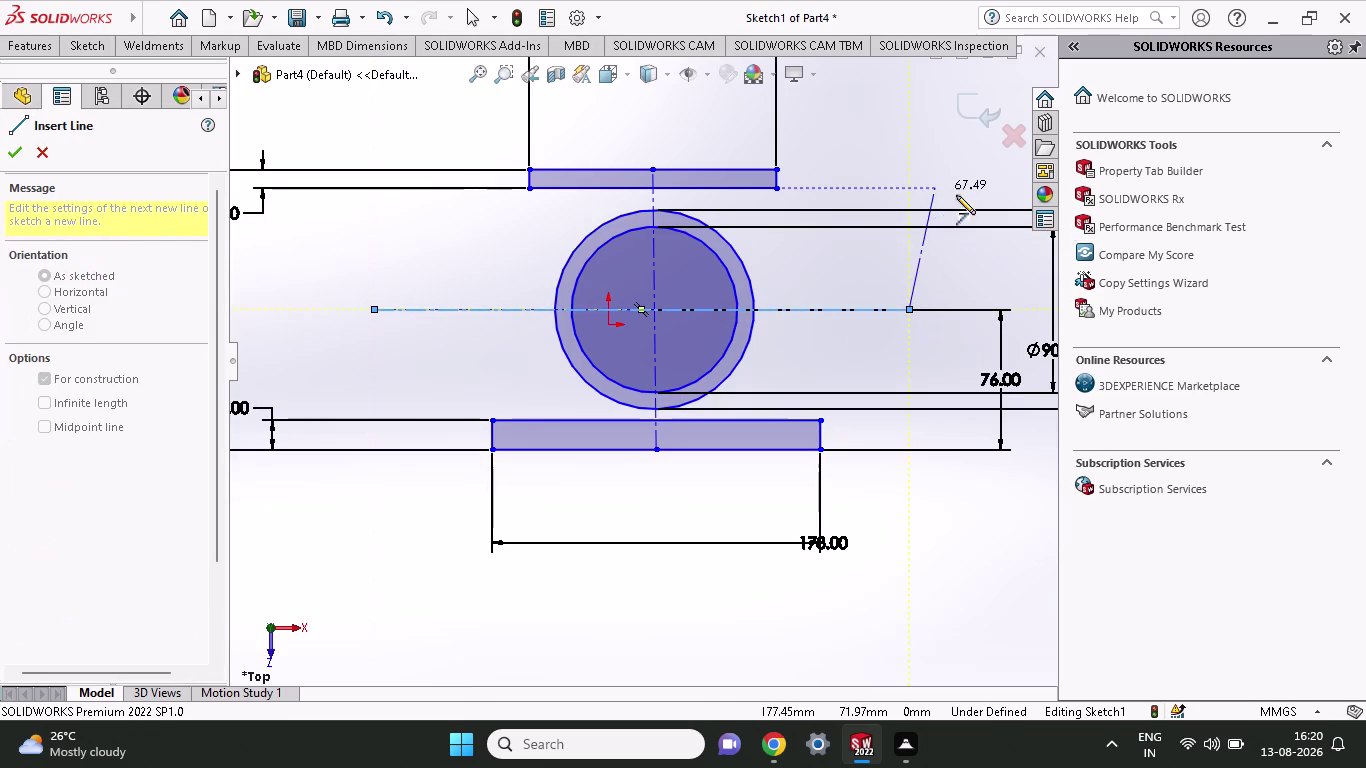
right_click(914, 219)
click(947, 234)
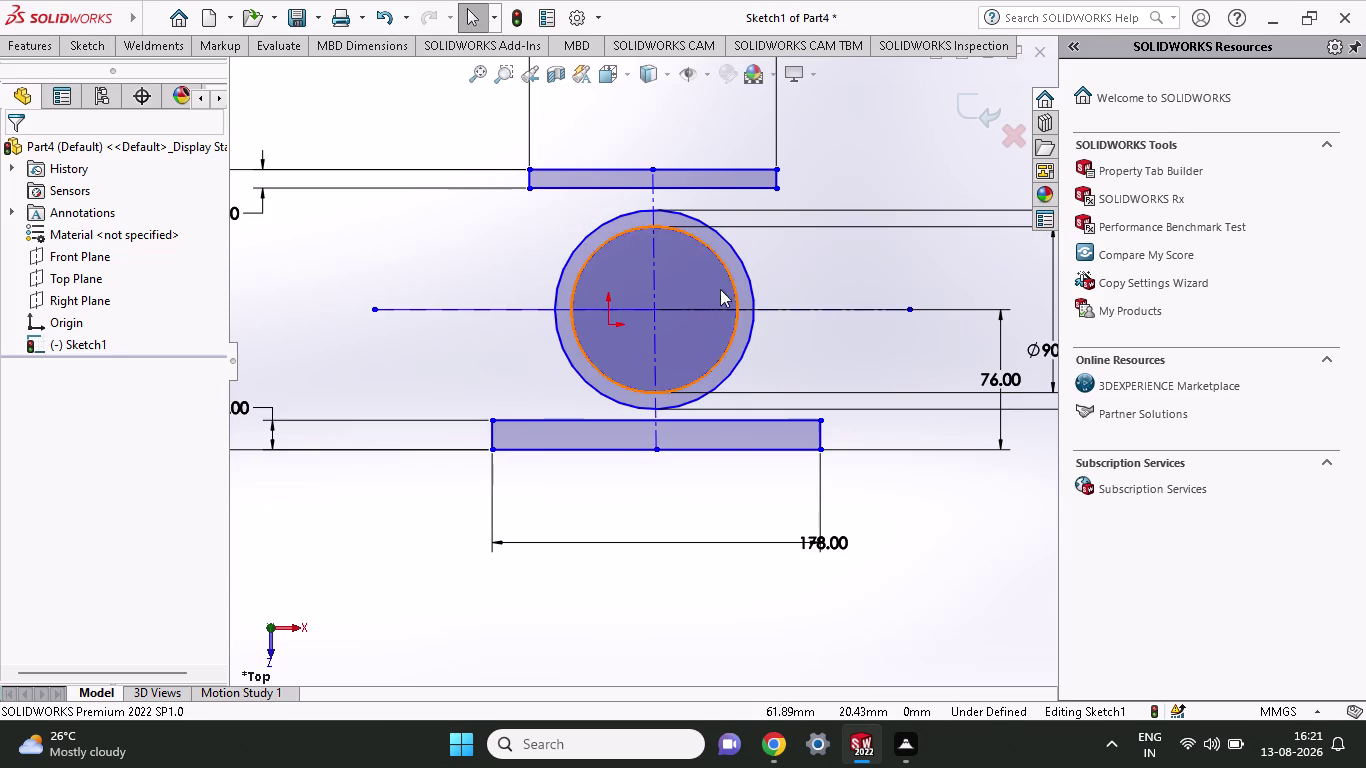
click(82, 49)
click(168, 79)
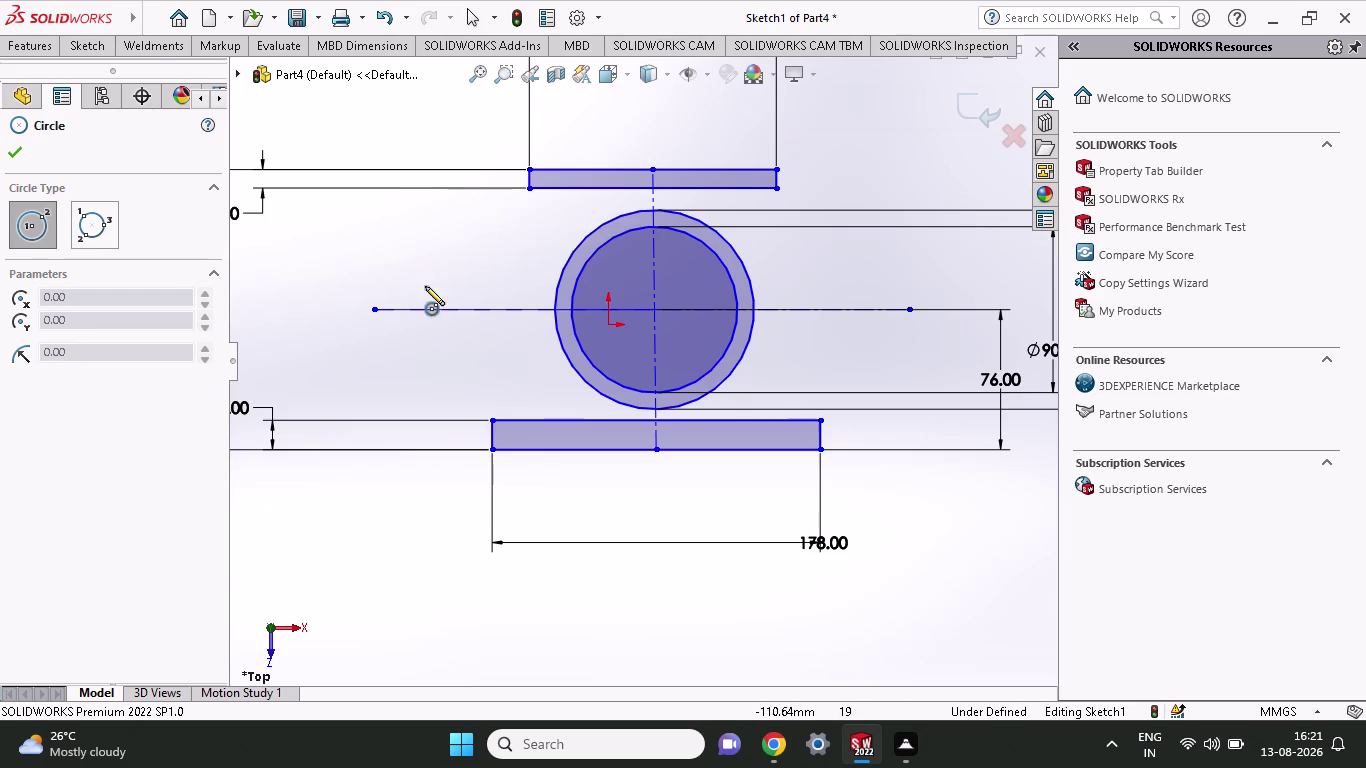
Draw a small circle below-left of the concentric circles, just above the lower bar.
click(551, 388)
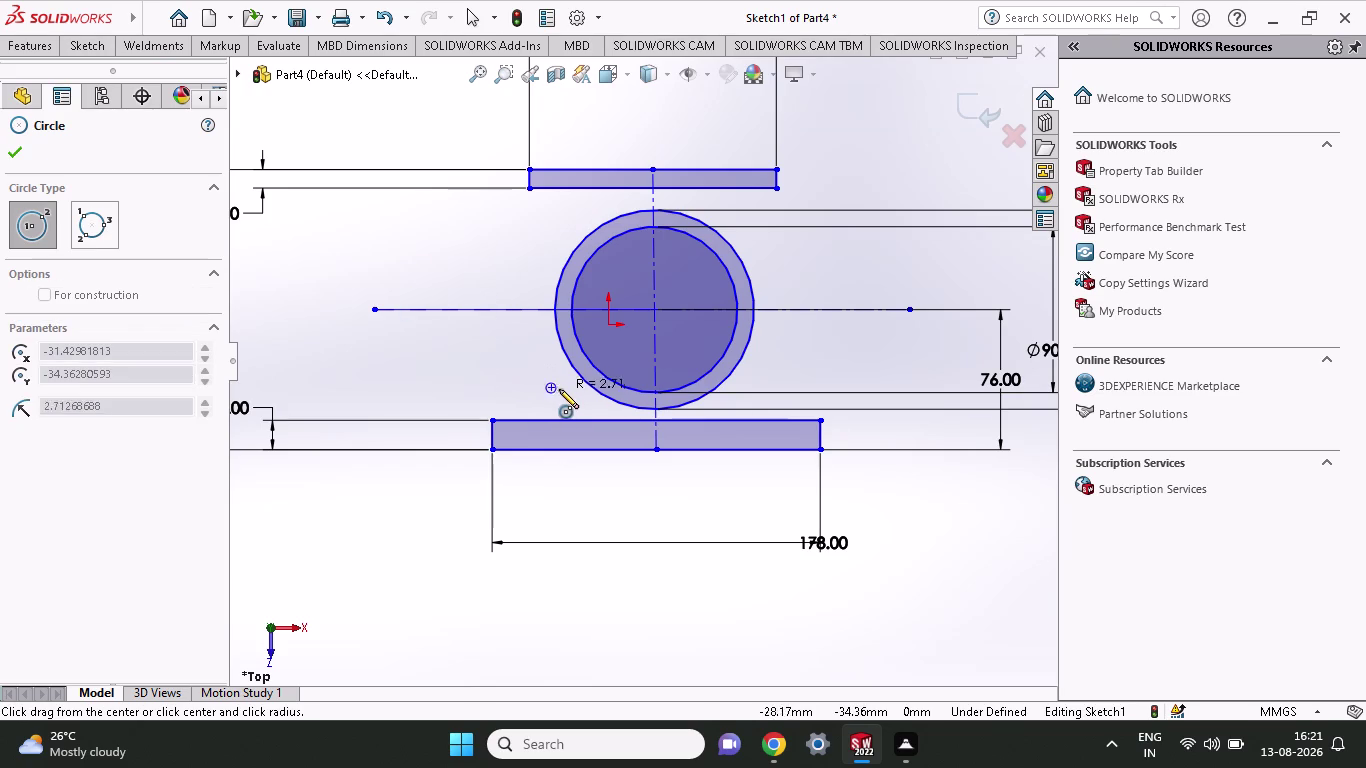
click(564, 394)
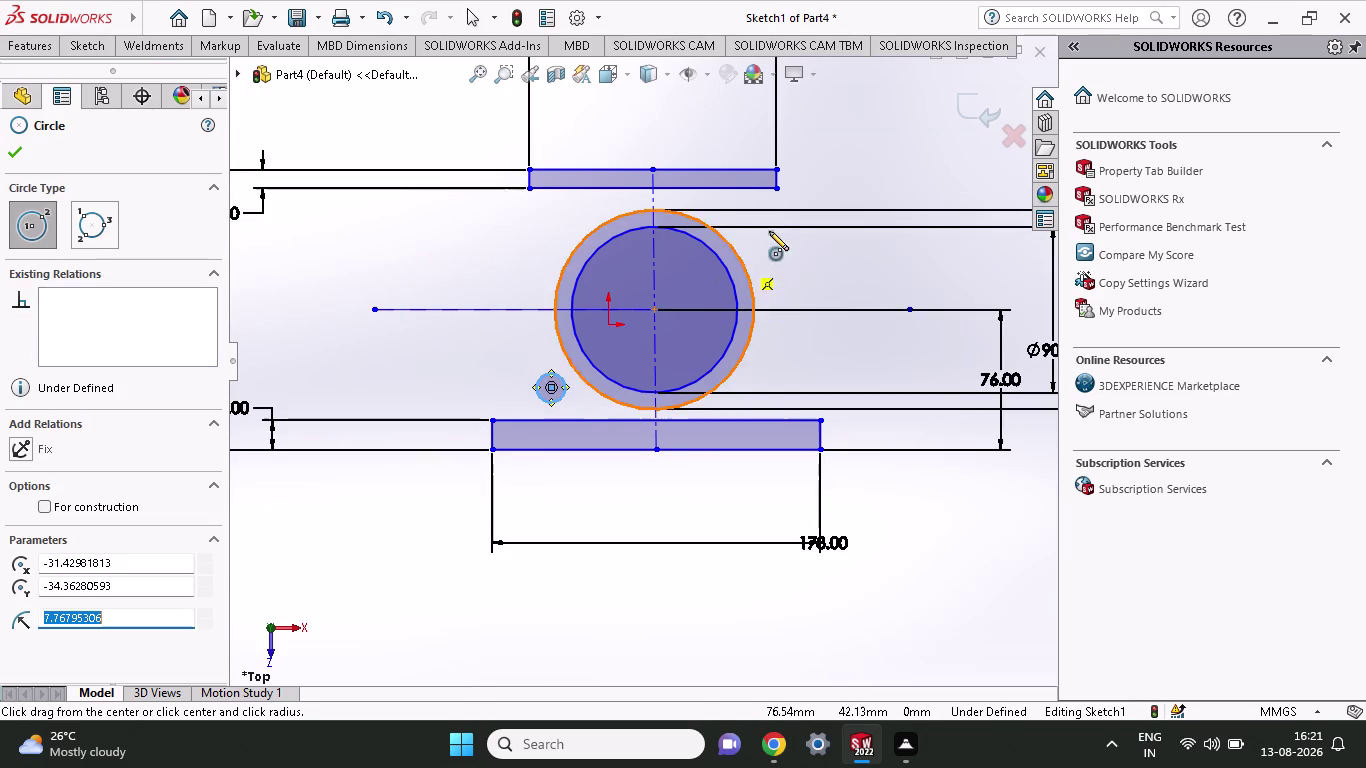
click(99, 47)
click(104, 90)
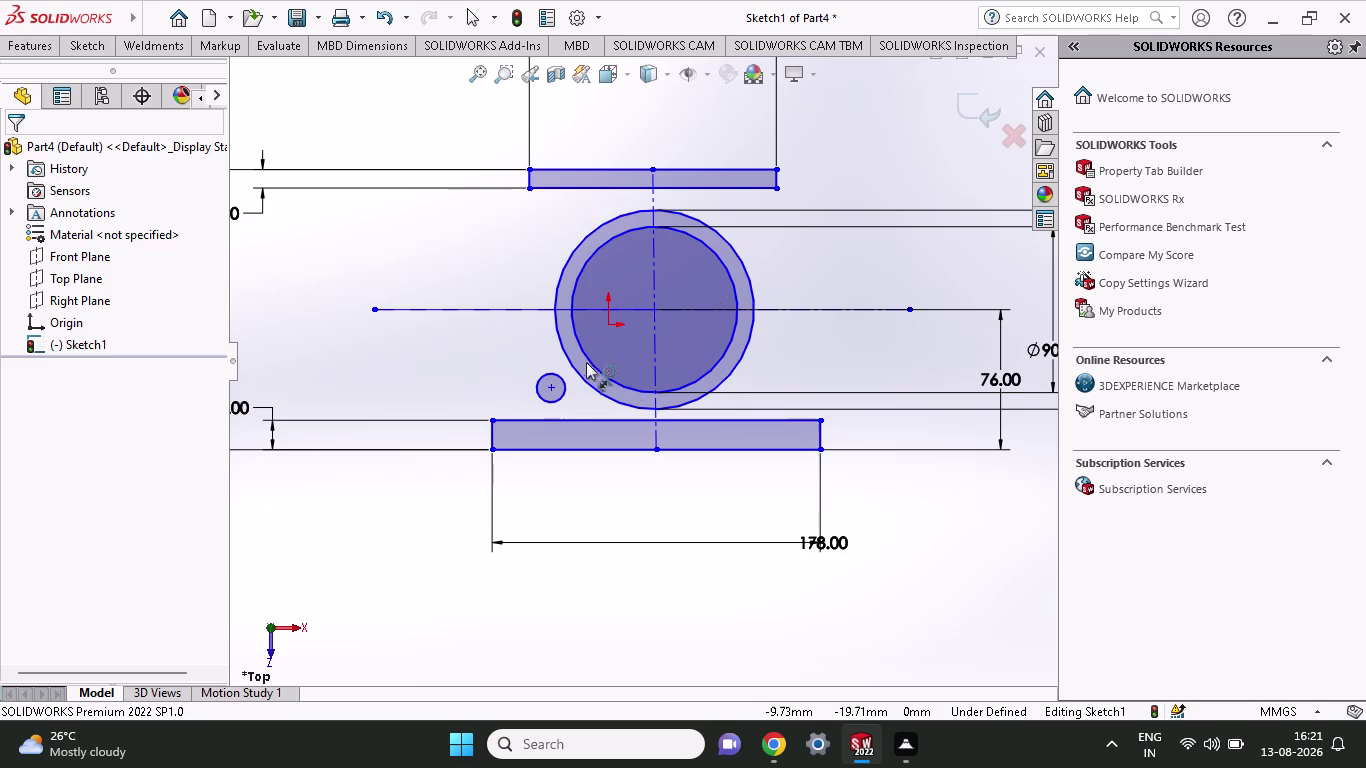
click(81, 41)
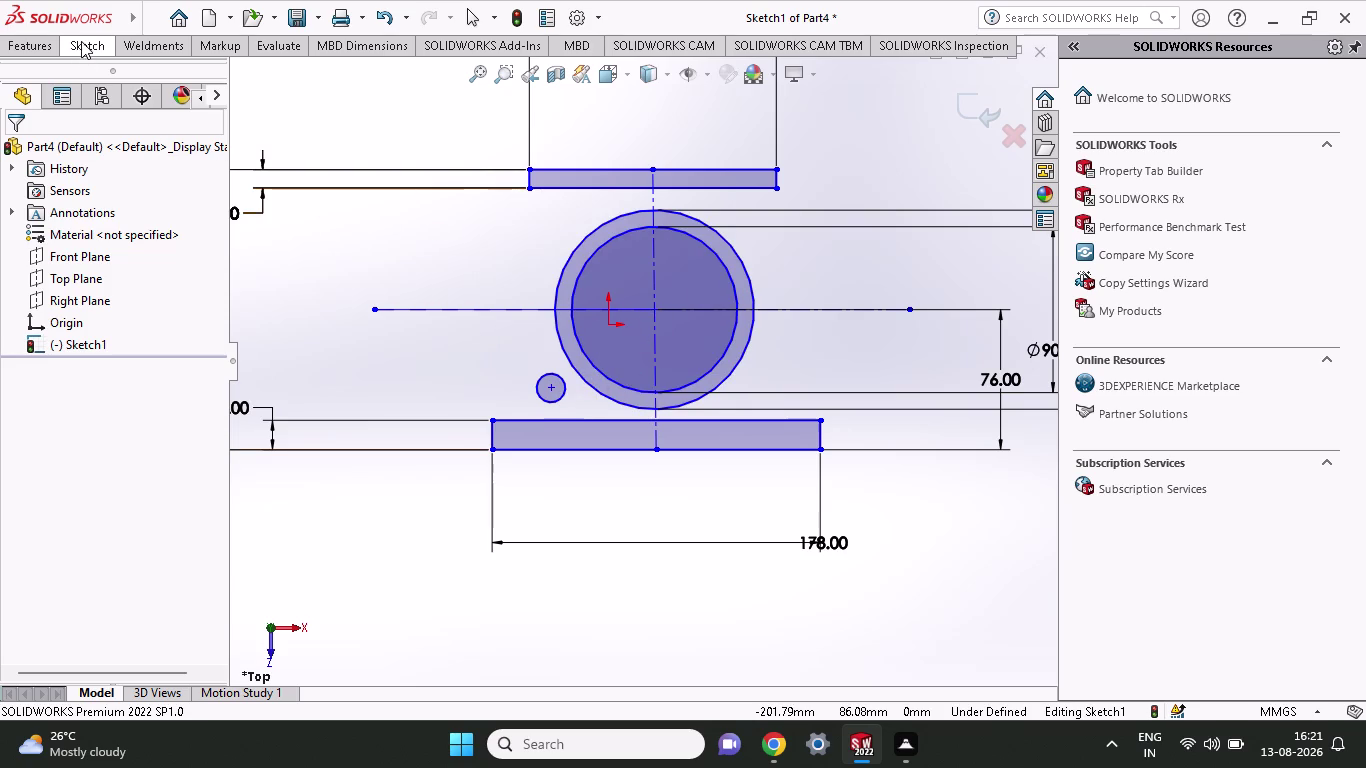
Draw a diagonal centerline from the circles' centre to the small circle's centre.
click(147, 67)
click(163, 121)
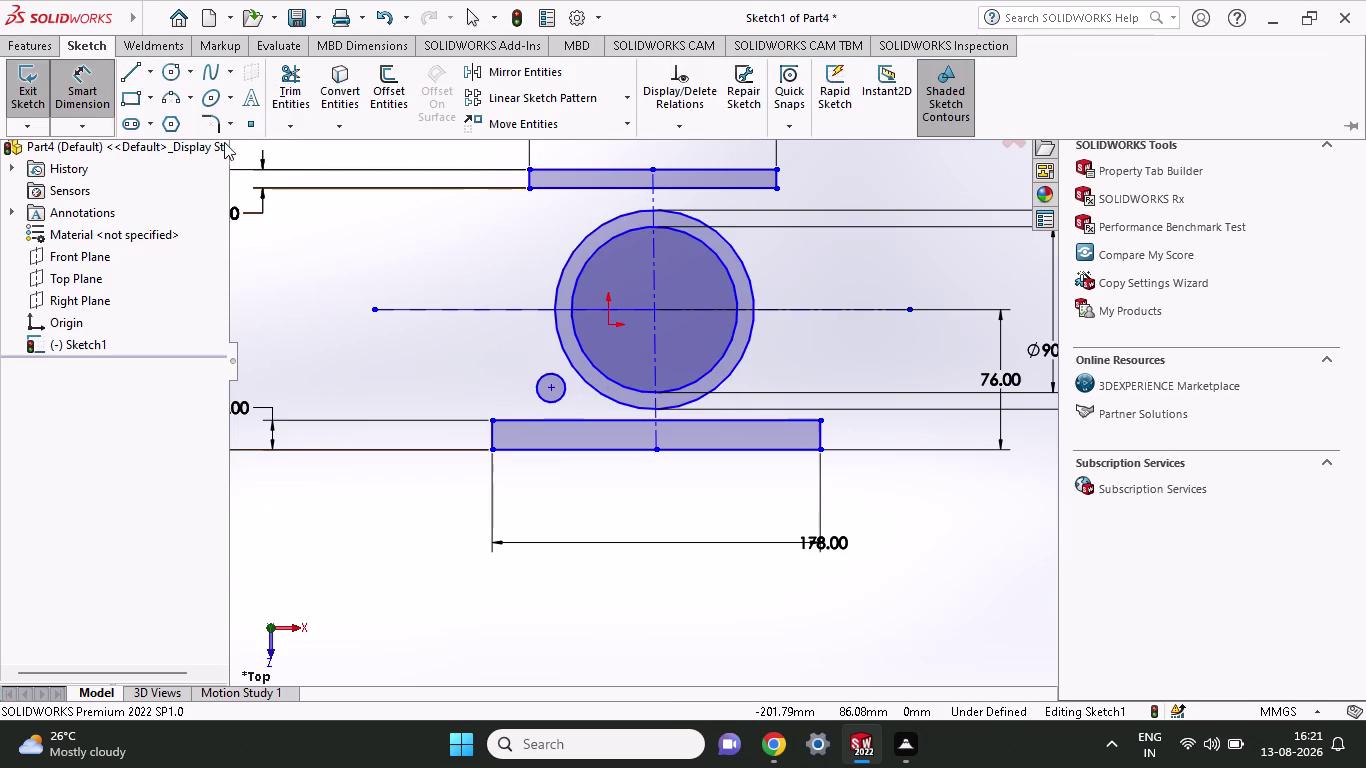
click(658, 312)
click(547, 387)
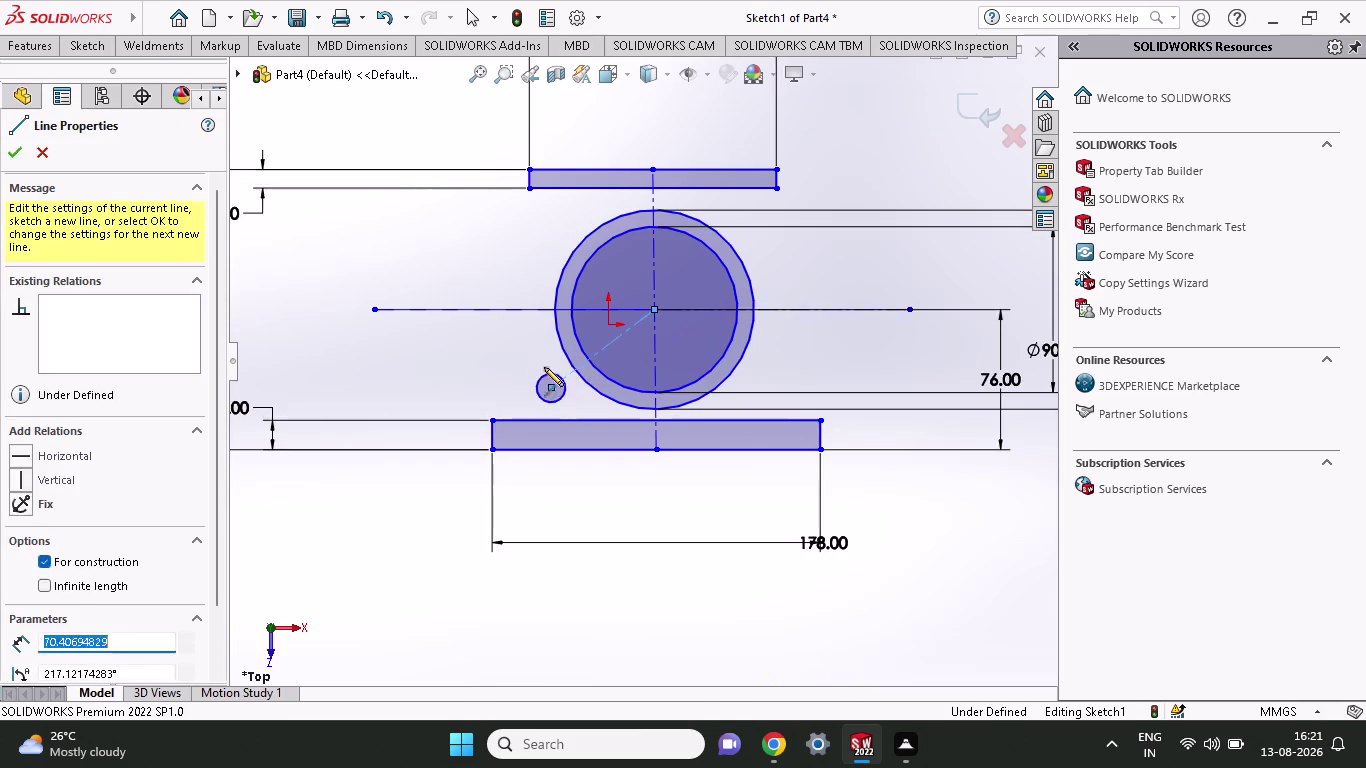
right_click(357, 338)
click(391, 350)
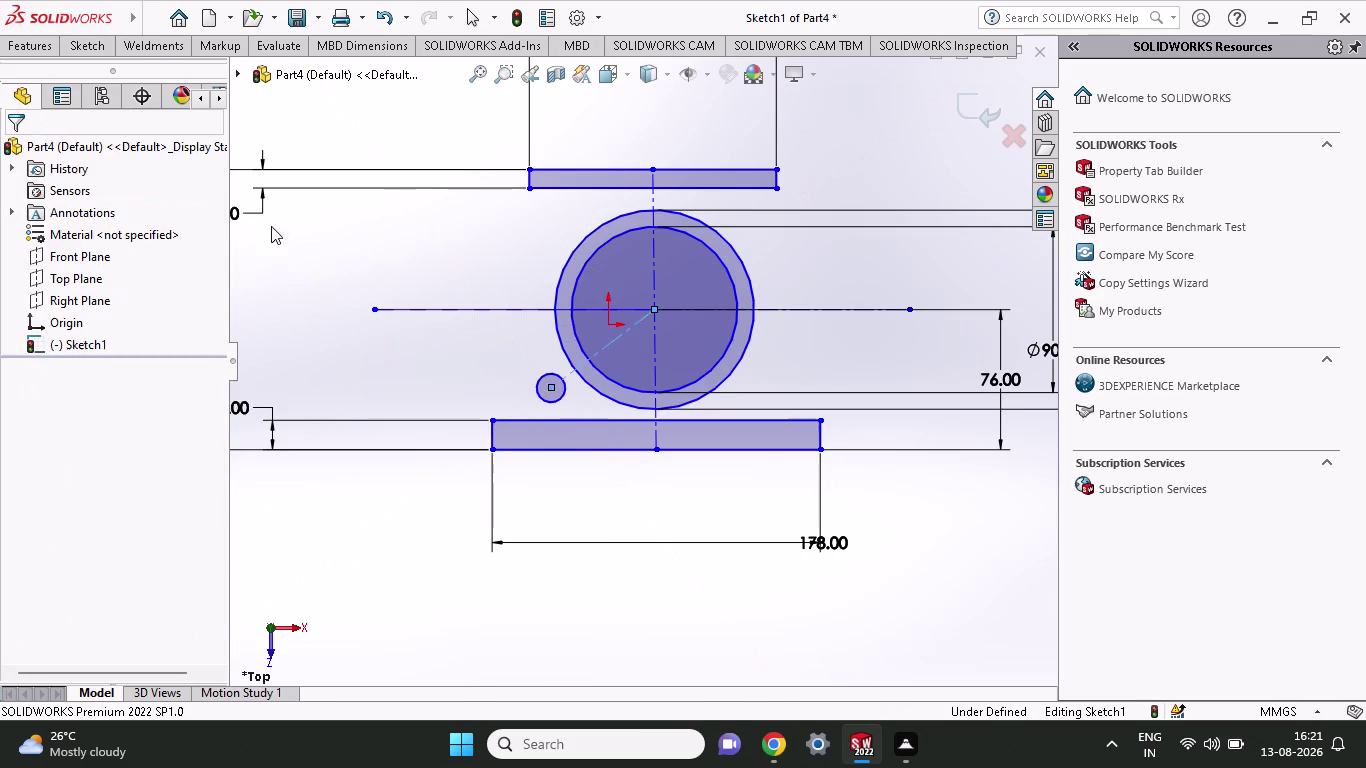
Dimension the angle between the diagonal and horizontal centerlines as 135°.
click(91, 50)
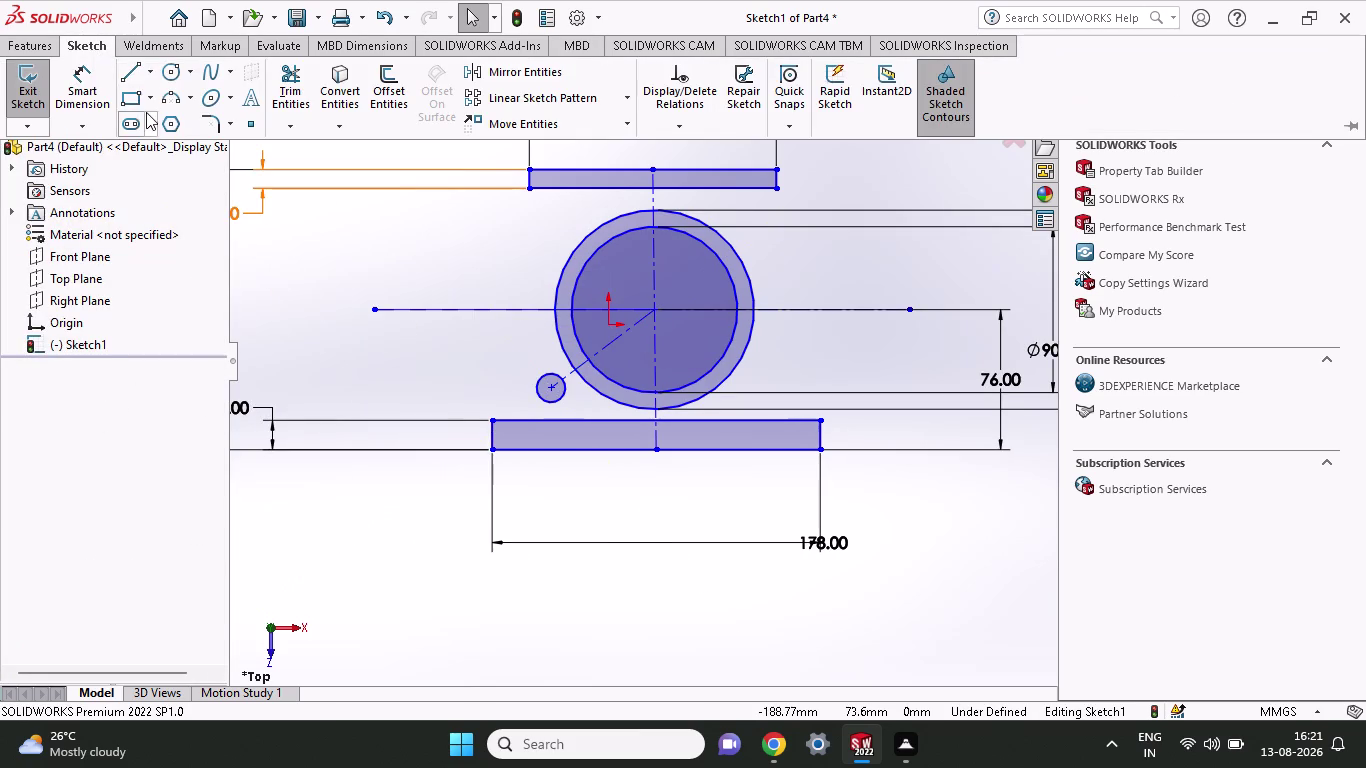
click(102, 103)
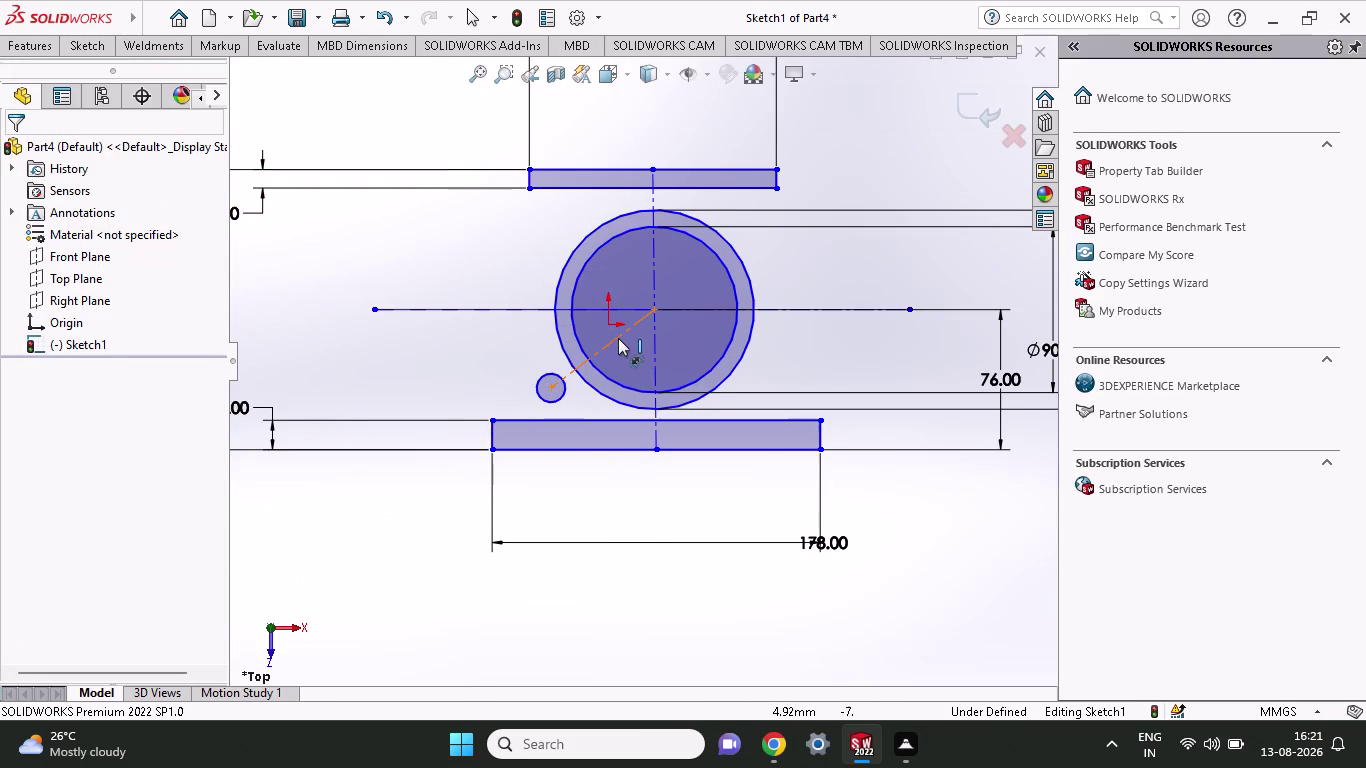
click(618, 338)
click(711, 308)
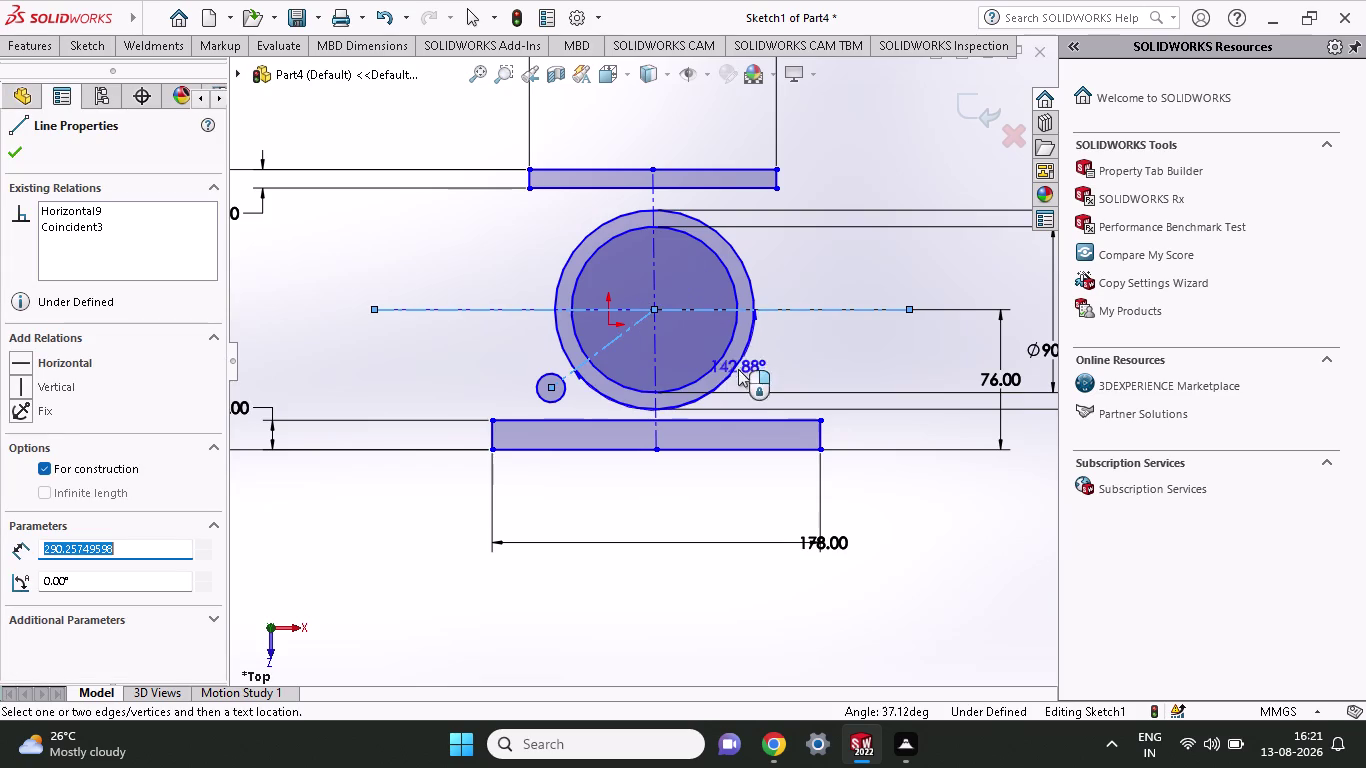
click(684, 351)
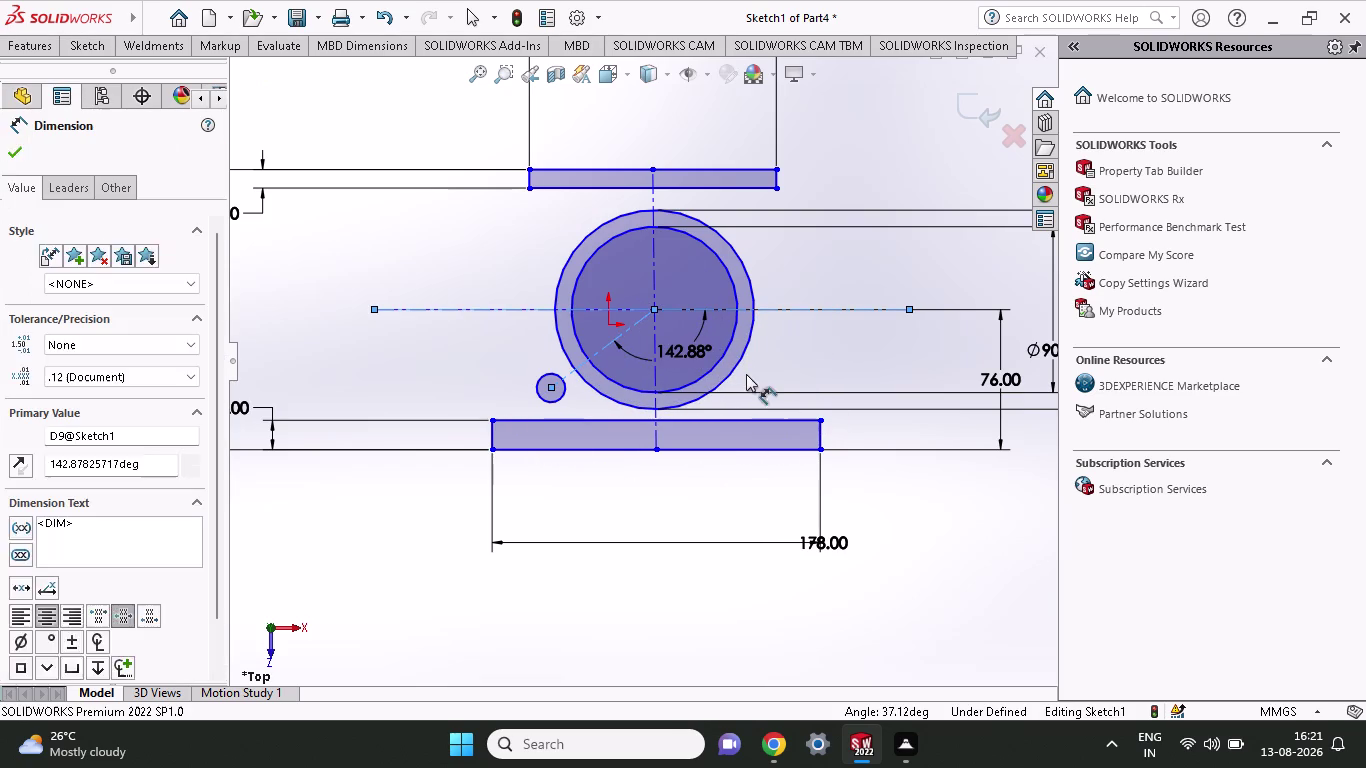
text(13)
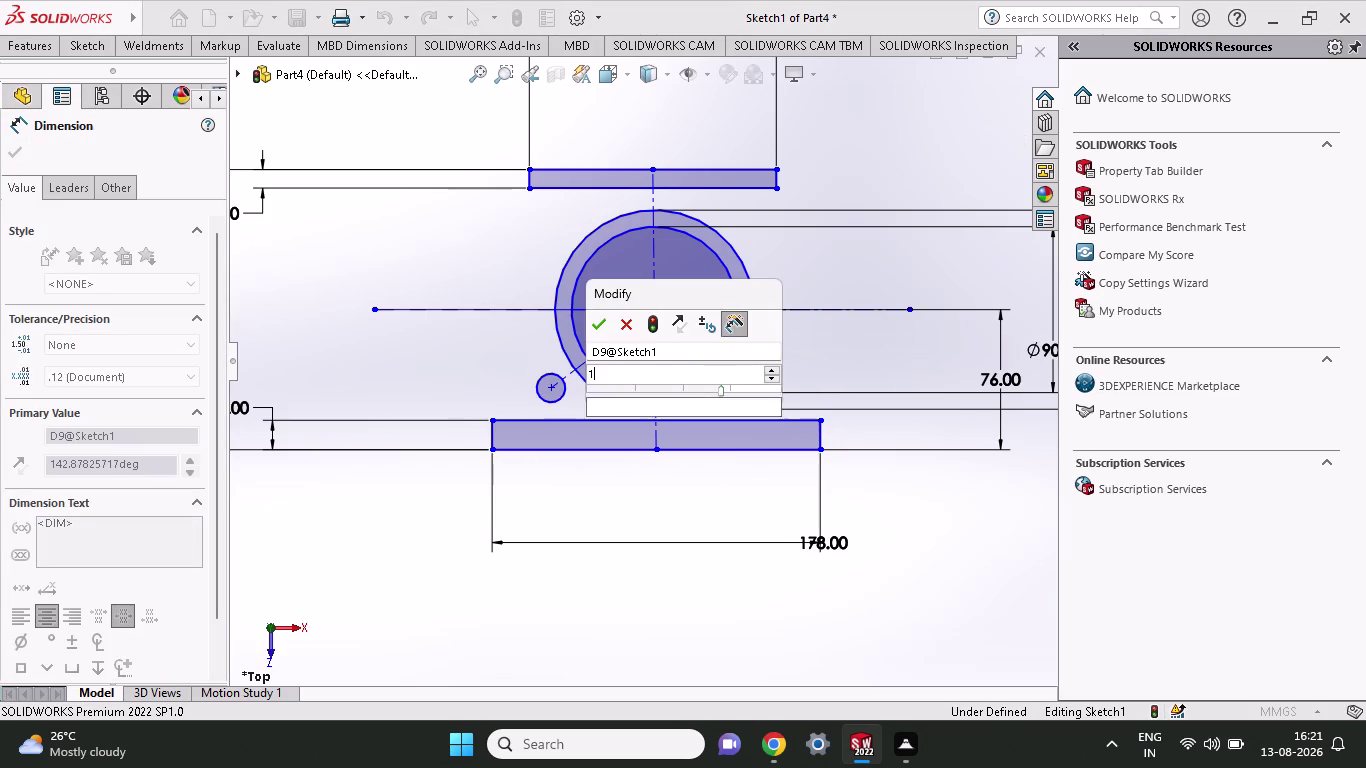
text(2)
key(BackSpace)
key(5)
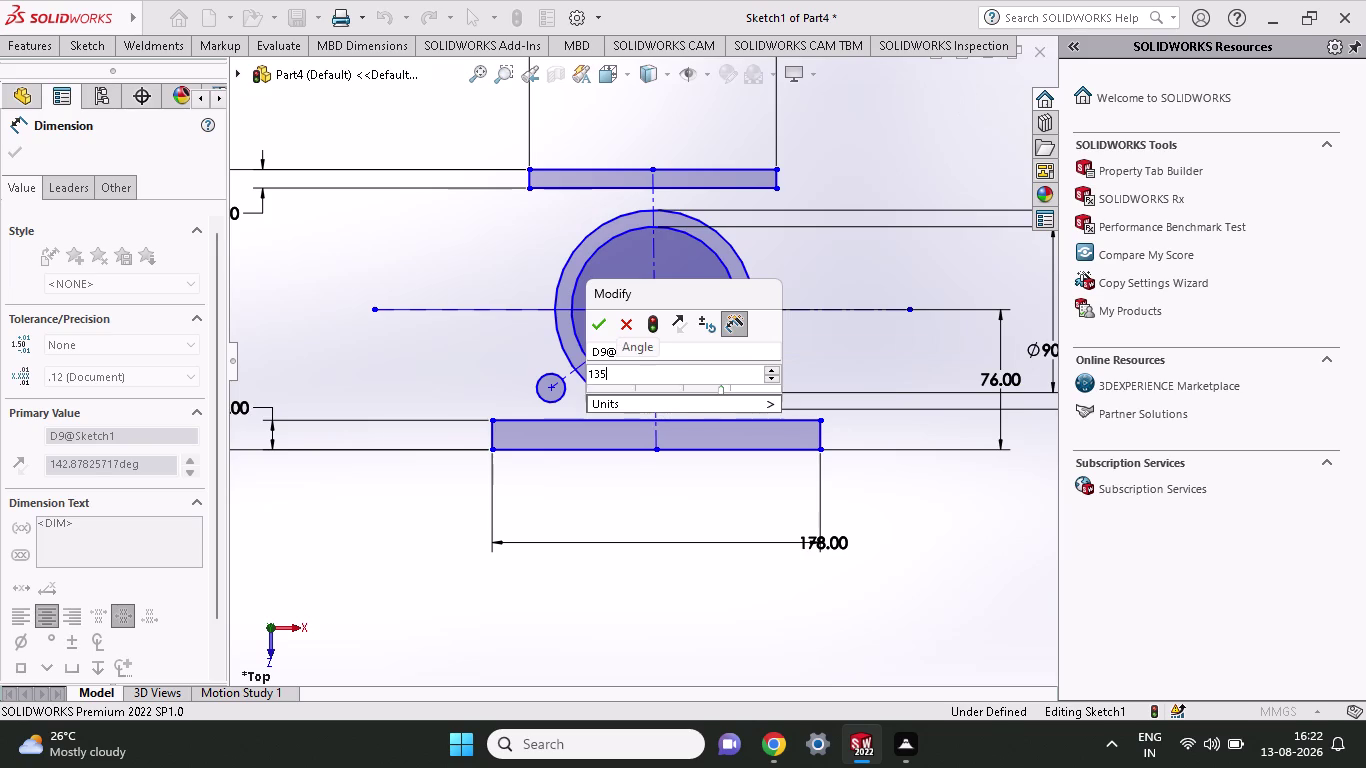
key(Return)
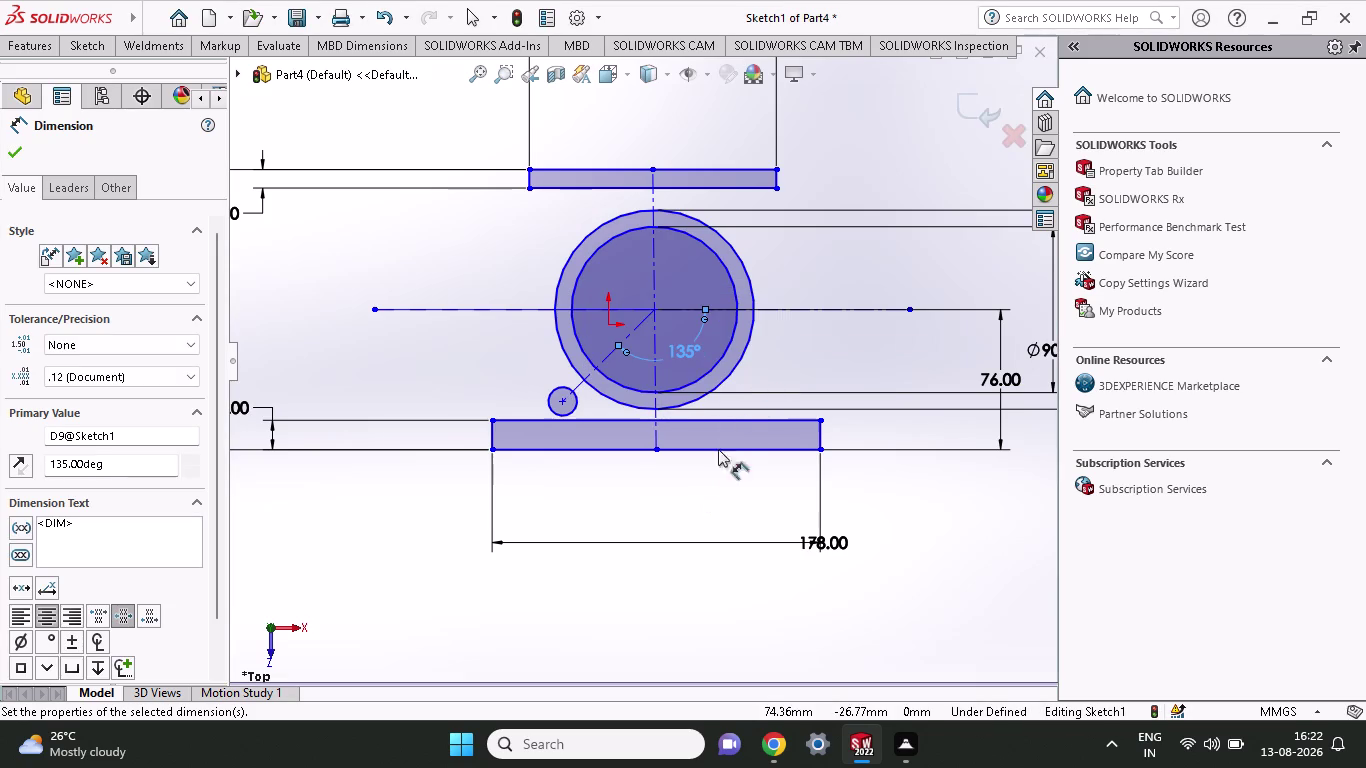